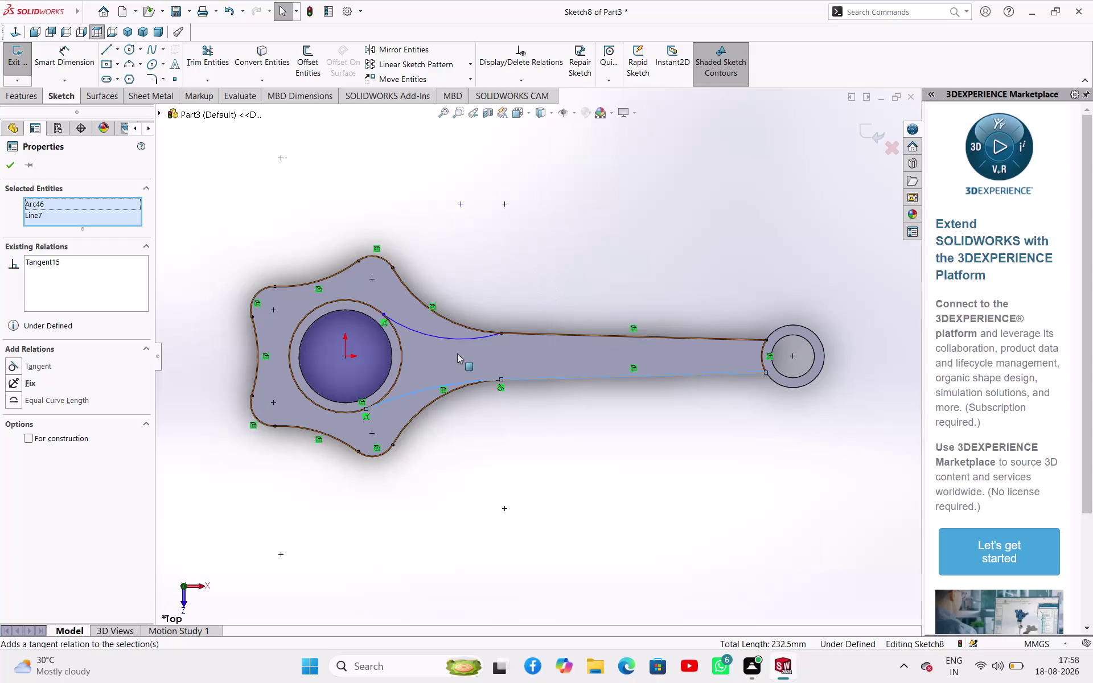
Make the Sketch8 recess curves tangent to the shank edges.
click(465, 339)
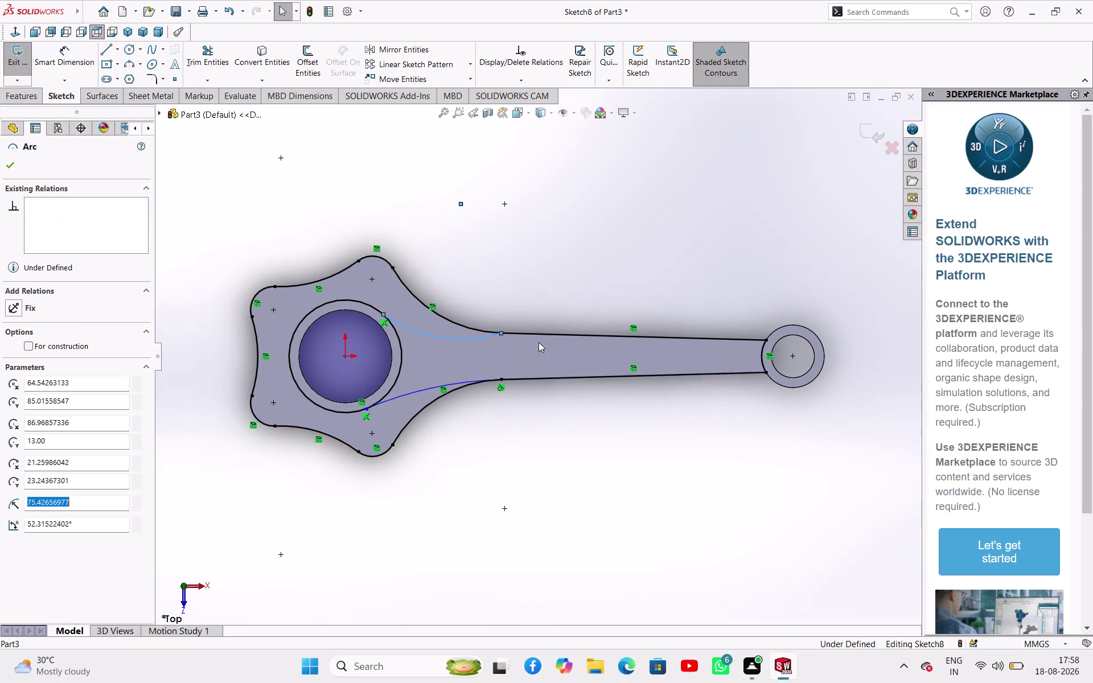
click(530, 336)
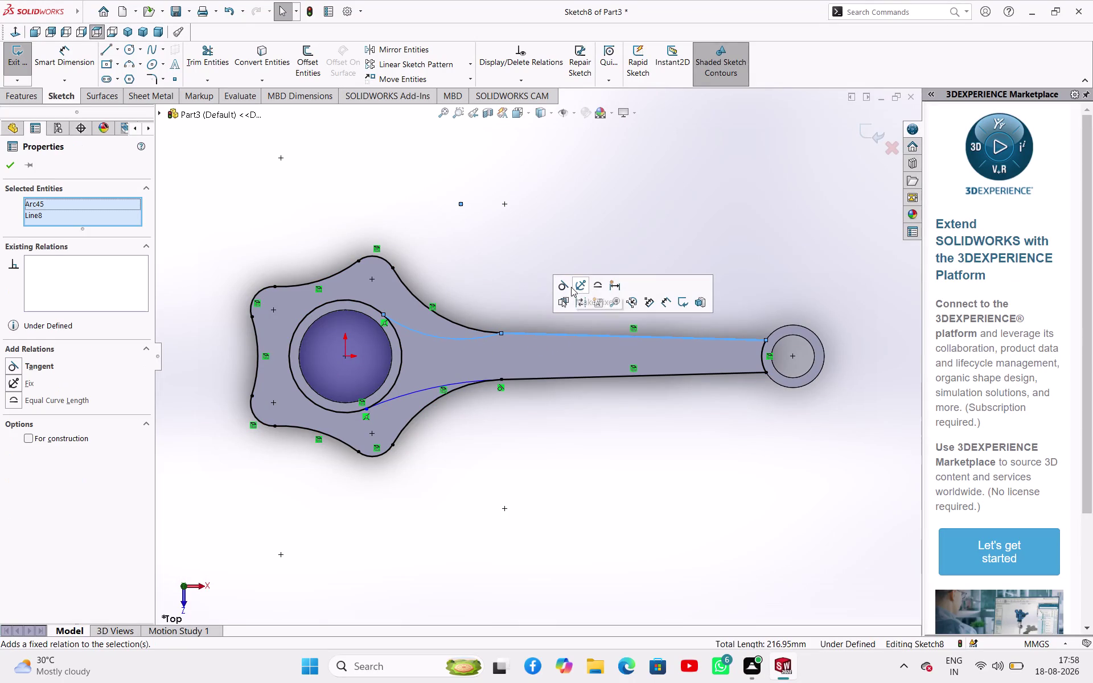
click(560, 287)
click(548, 423)
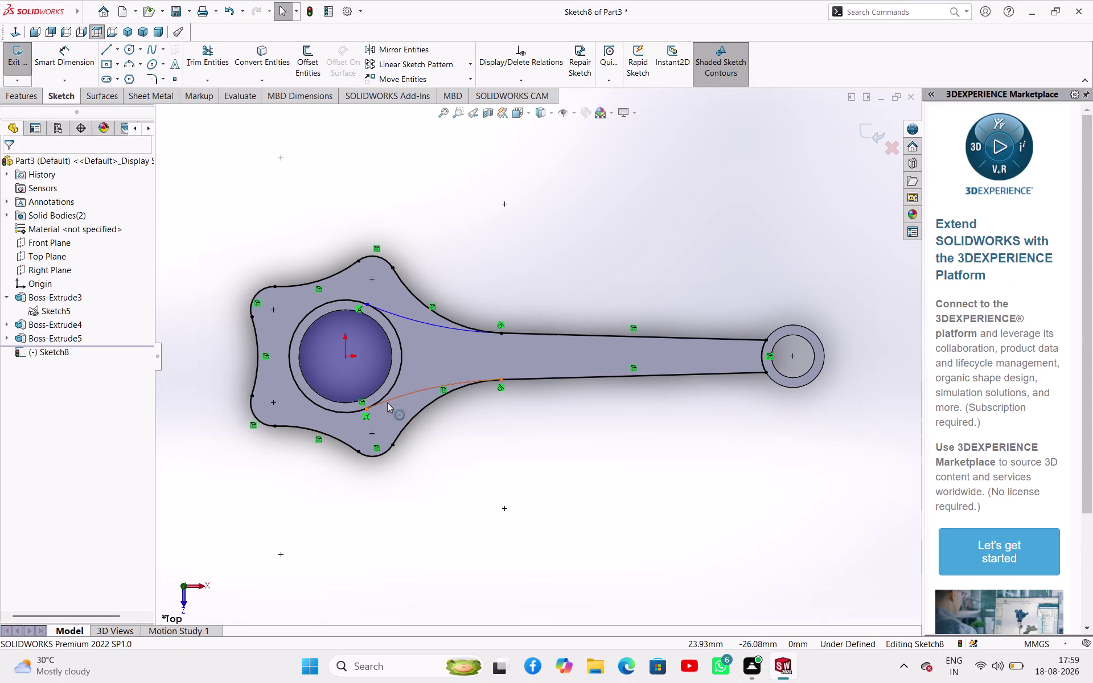
Make the lower and upper recess curves tangent to the big-end circle, then exit the sketch.
click(387, 402)
click(385, 395)
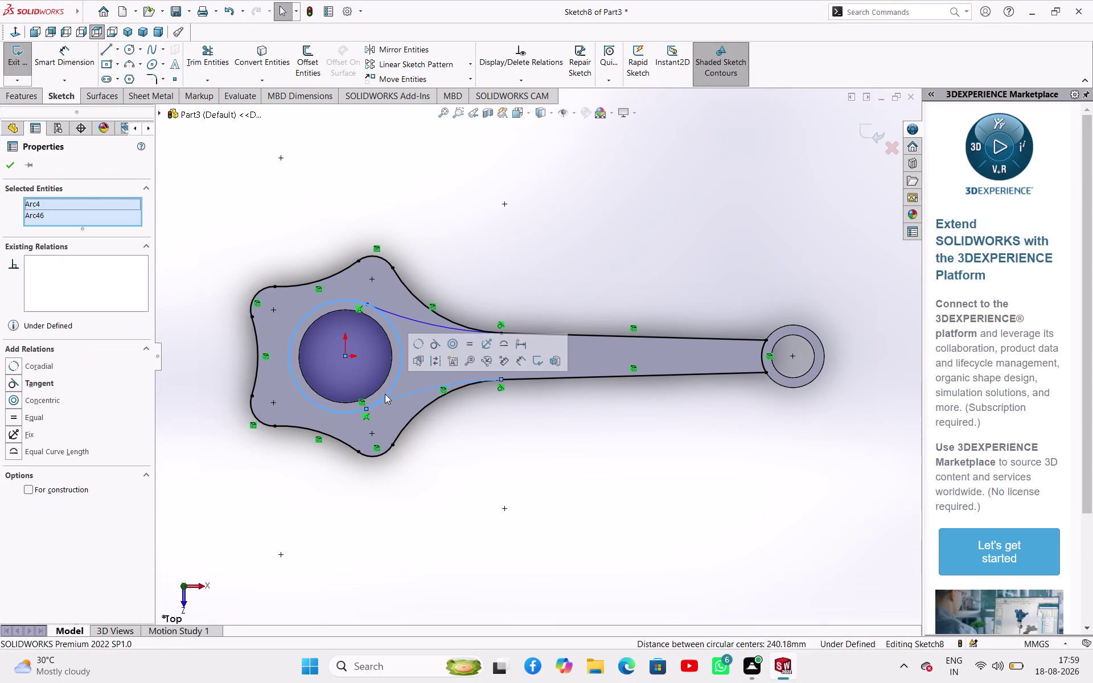
click(432, 348)
click(448, 447)
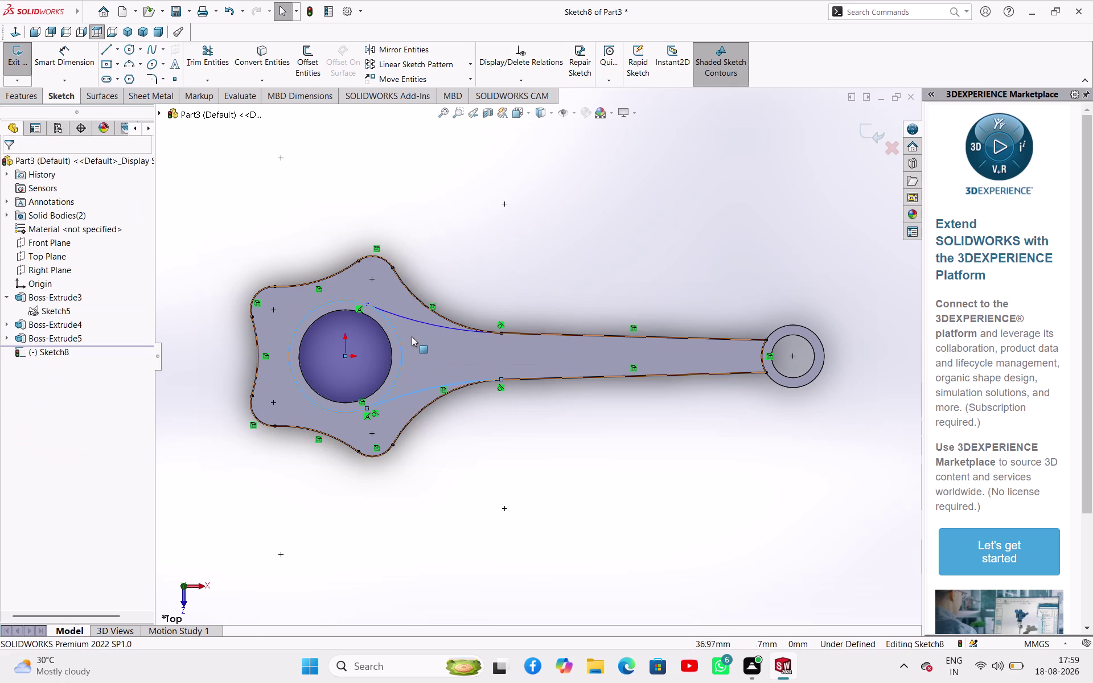
click(397, 328)
click(403, 318)
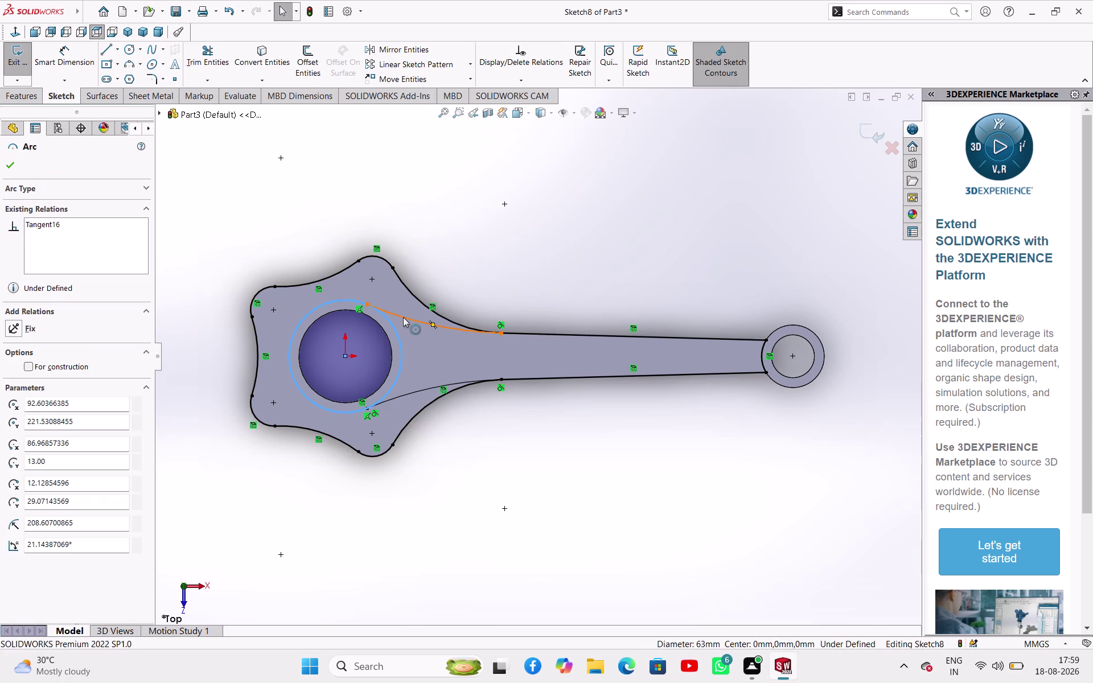
click(448, 269)
click(537, 490)
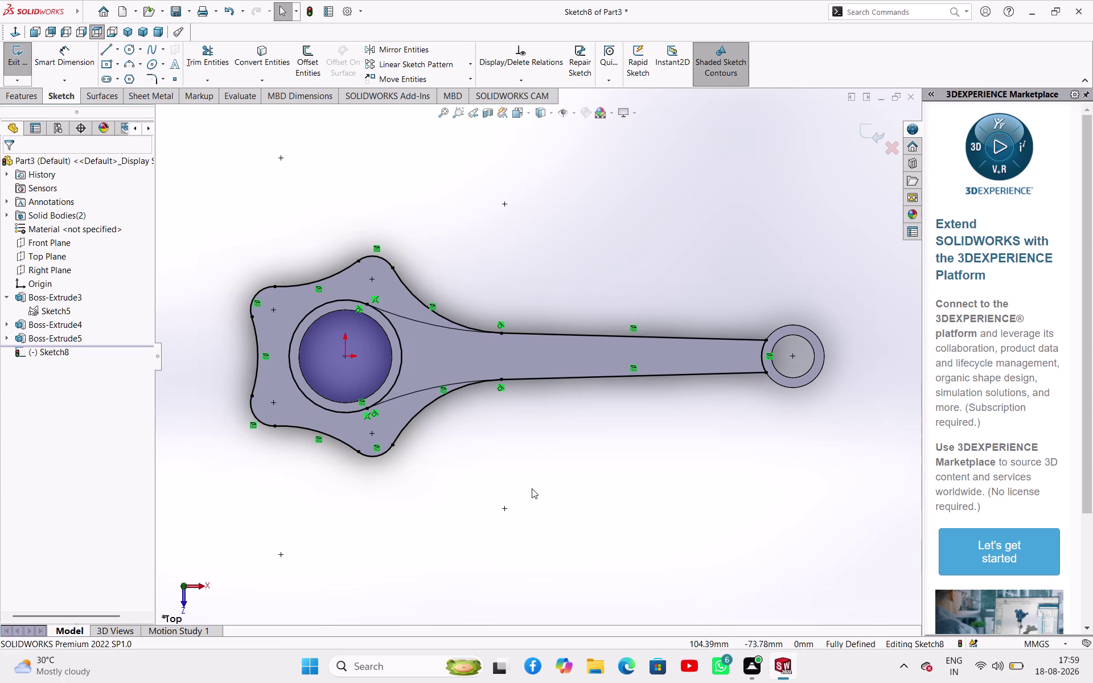
click(13, 63)
middle_drag(557, 480, 558, 452)
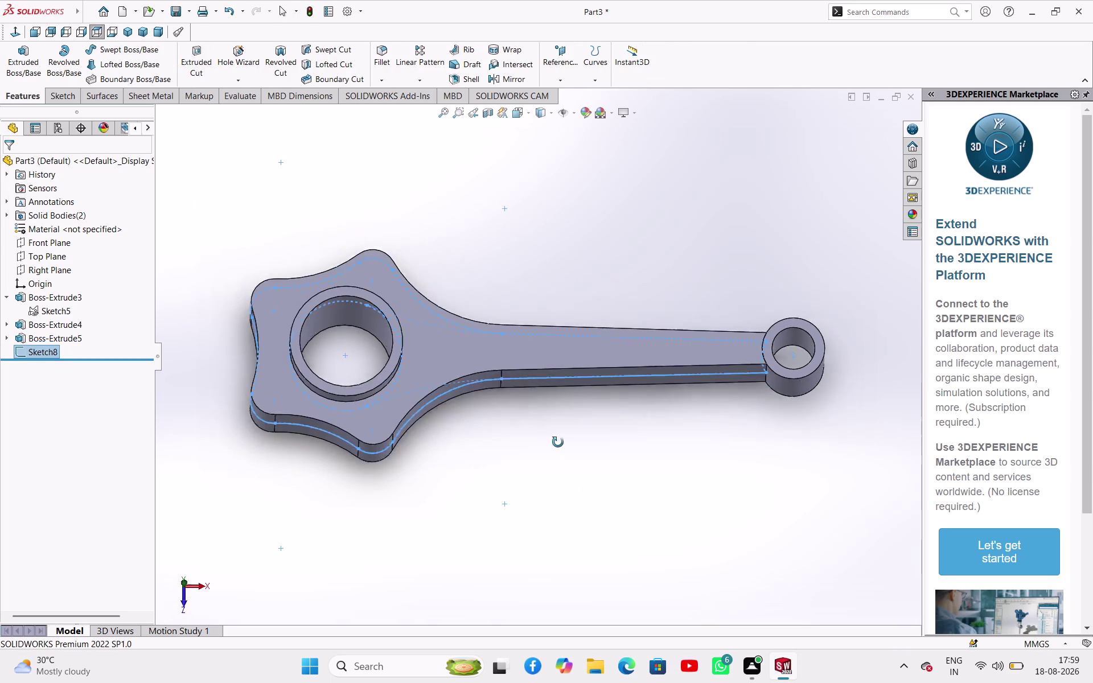
middle_drag(559, 452, 555, 379)
click(192, 53)
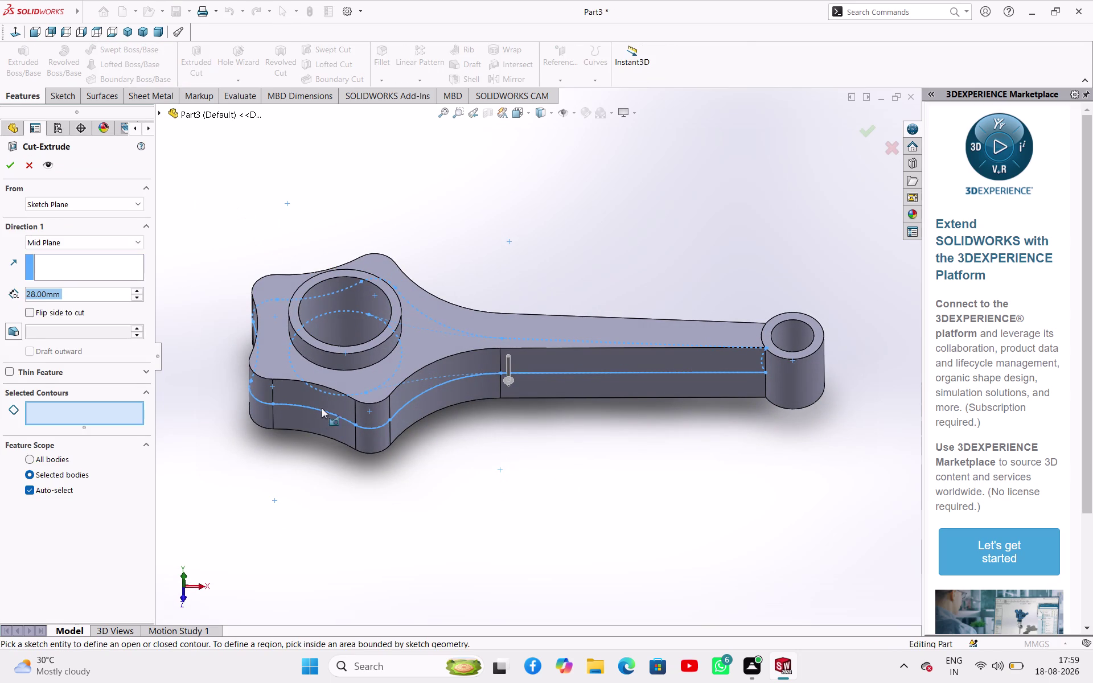
click(332, 413)
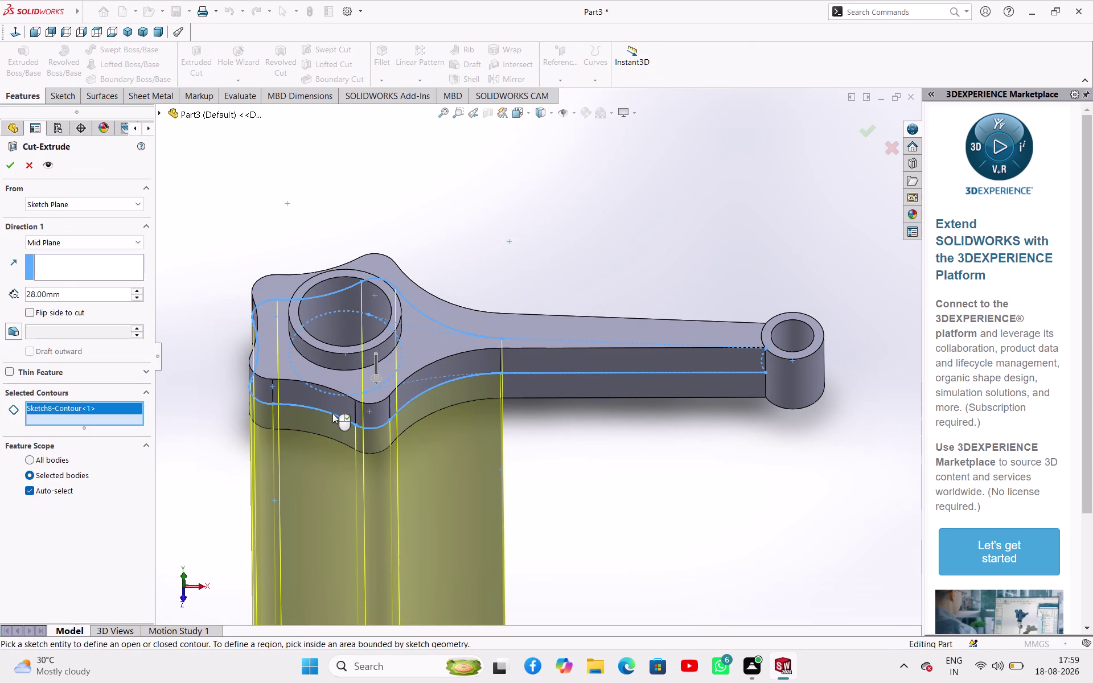
click(119, 245)
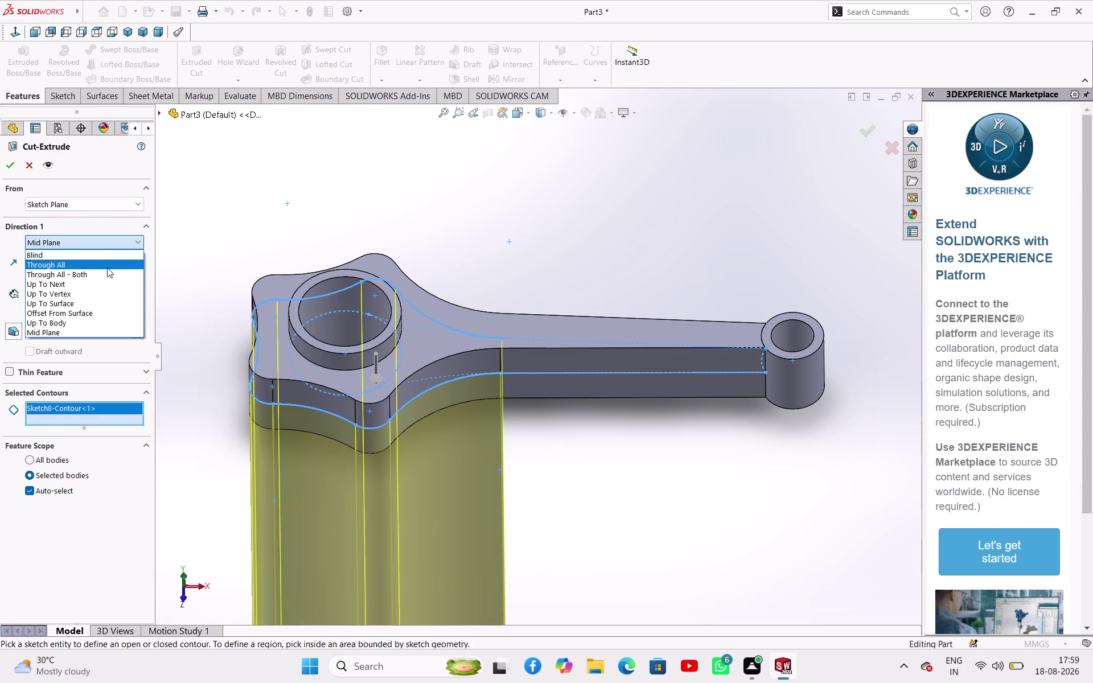
click(99, 329)
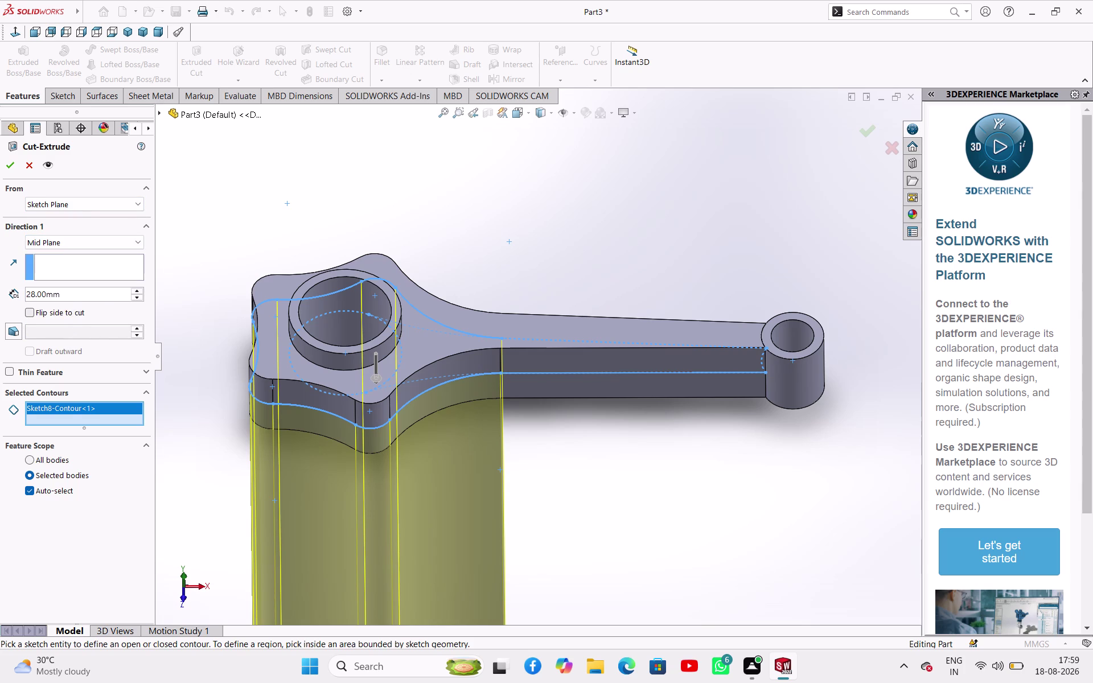
click(559, 453)
click(14, 168)
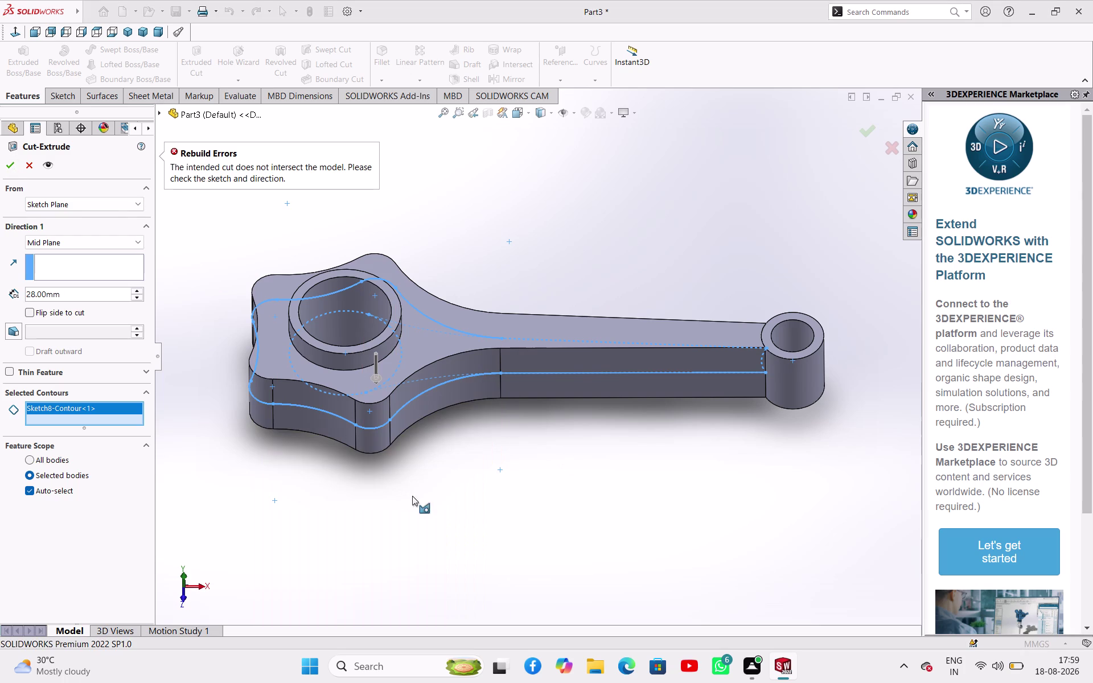
click(416, 396)
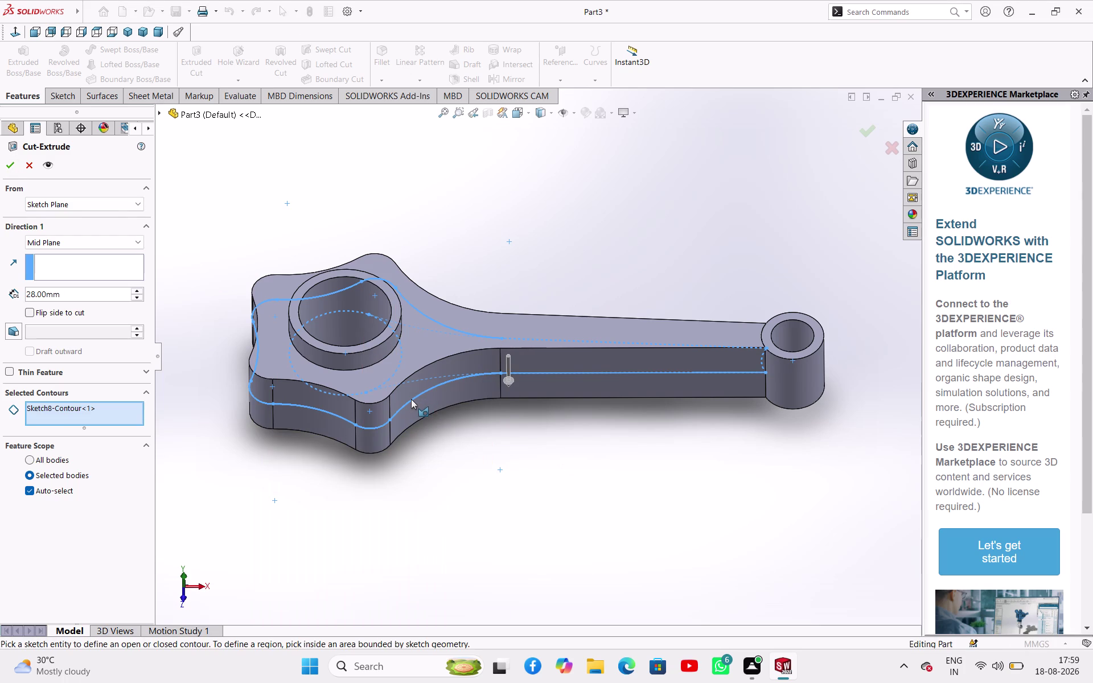
click(12, 176)
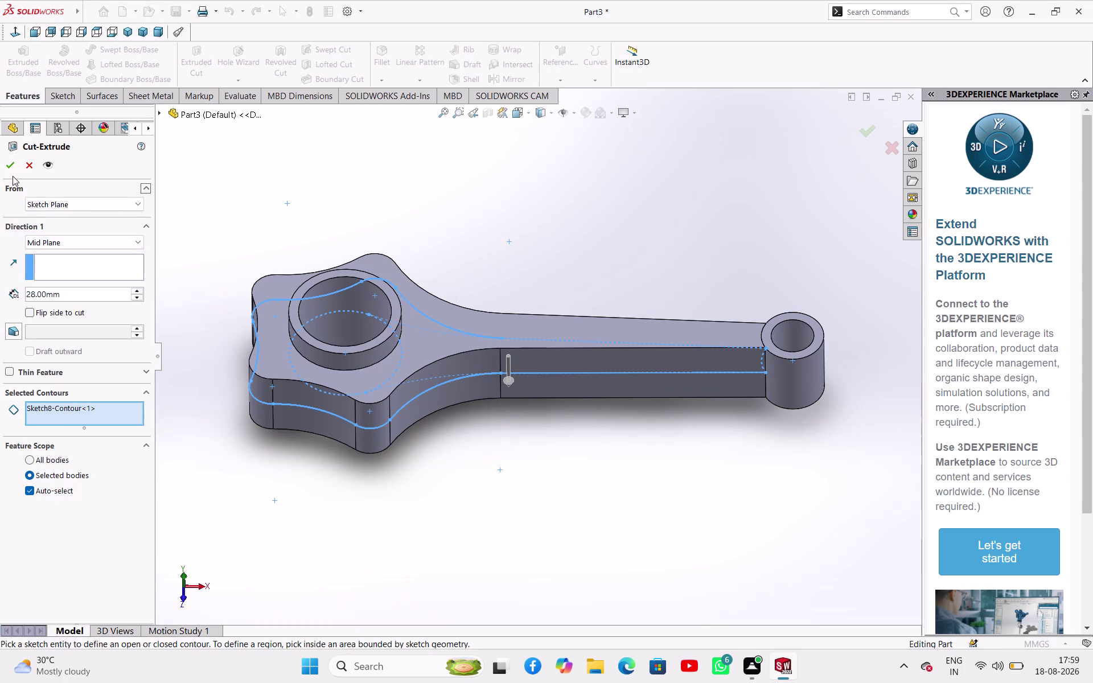
click(11, 171)
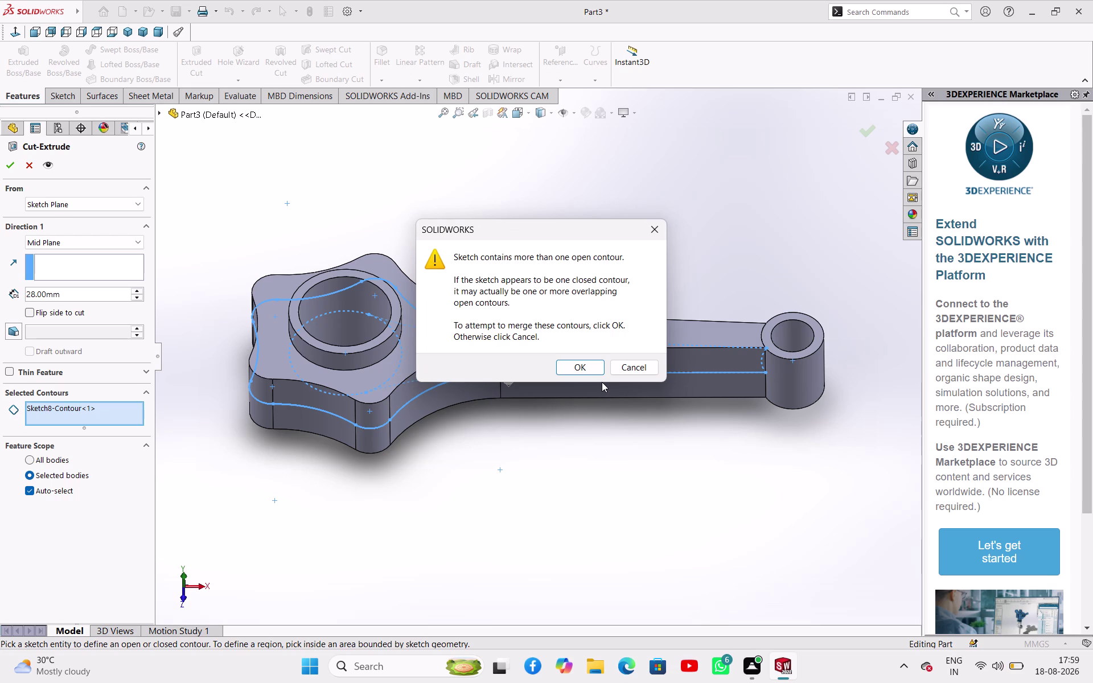
click(652, 222)
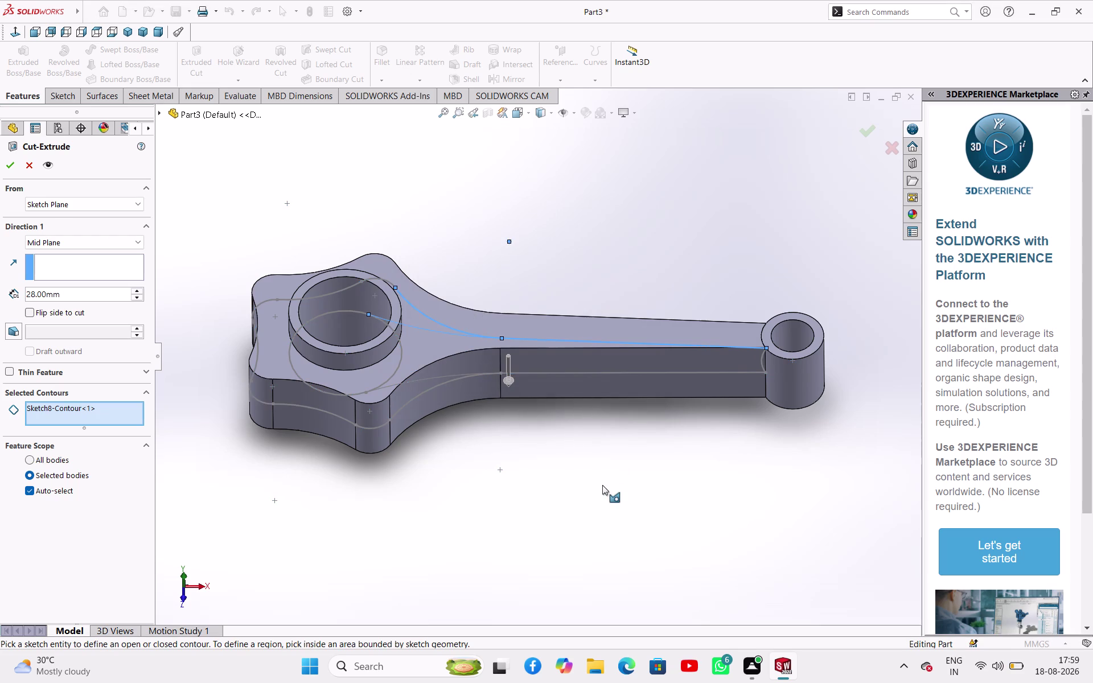
click(602, 485)
middle_drag(520, 442, 535, 457)
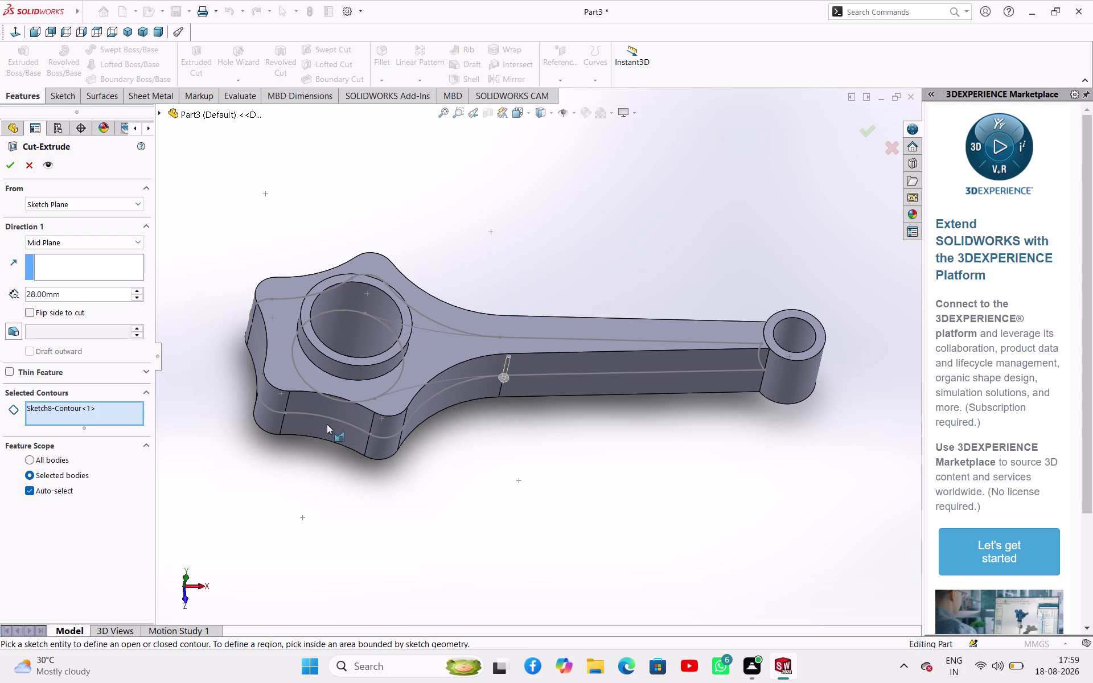
click(325, 415)
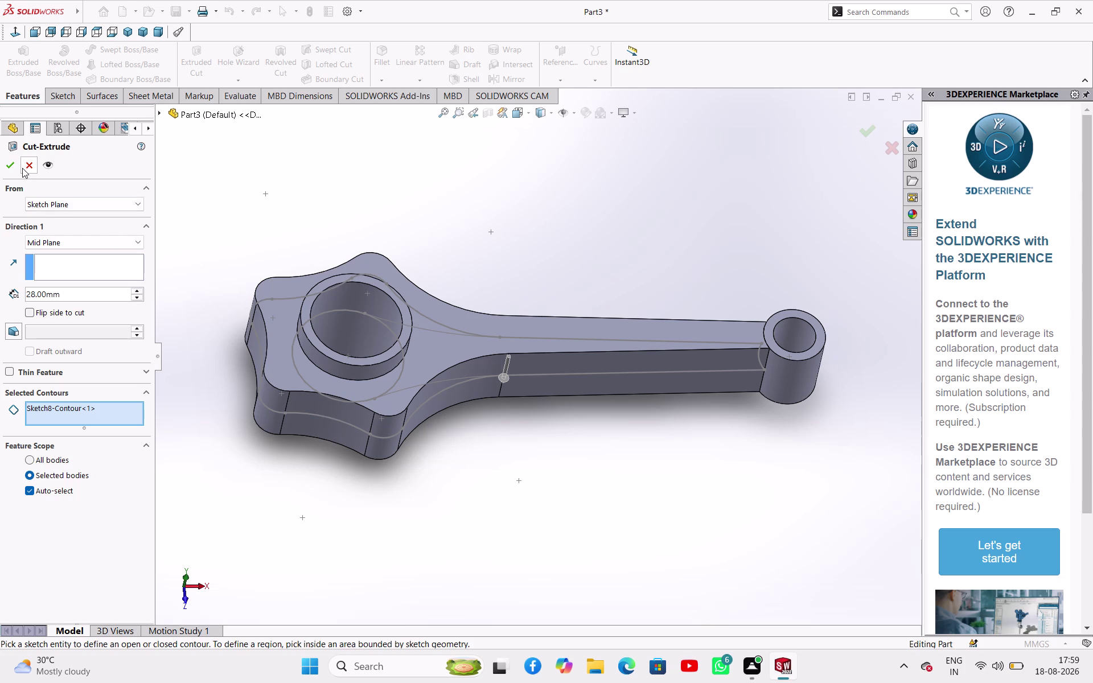
click(22, 168)
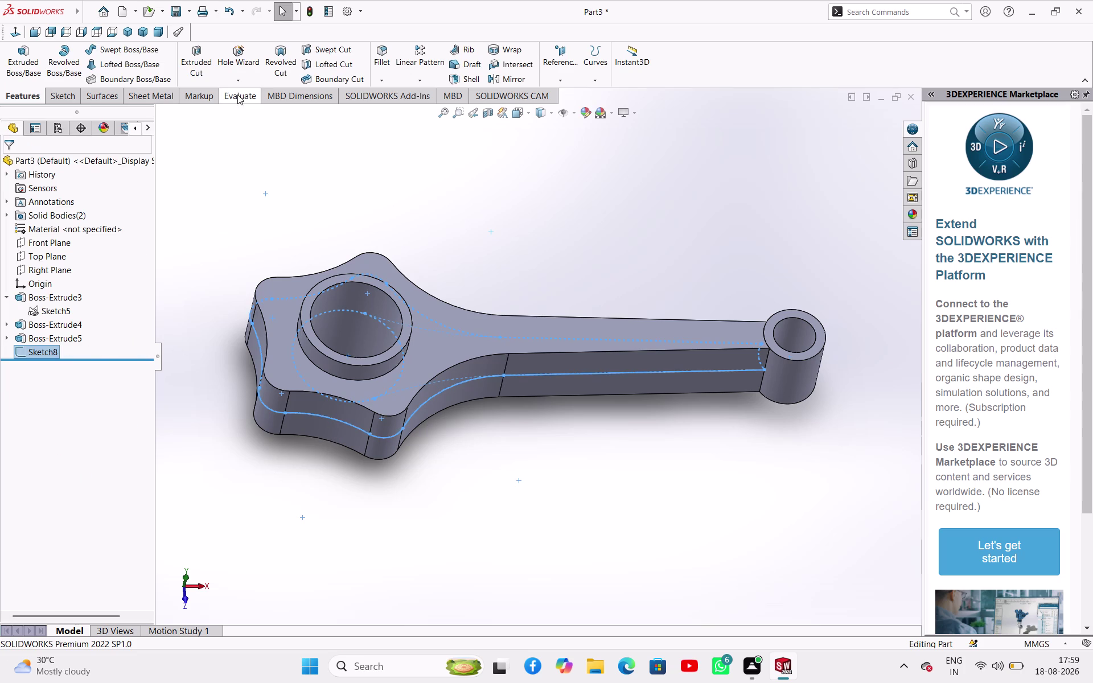
Start an extruded cut on the recess region with a Mid Plane end condition.
click(205, 69)
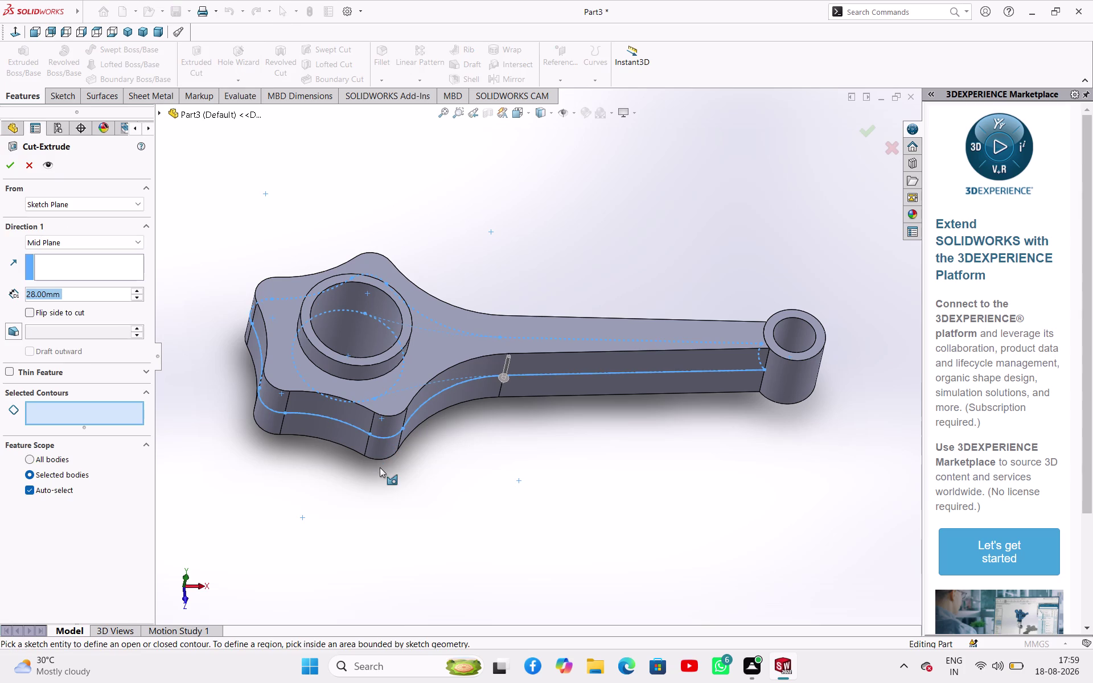
click(328, 416)
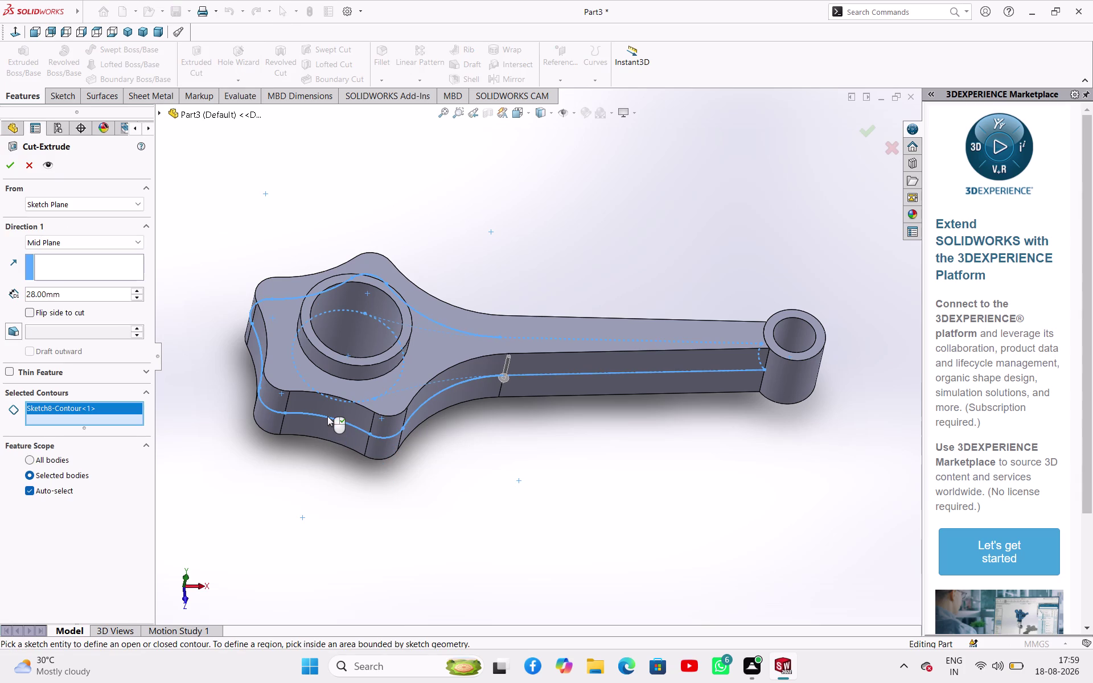
click(70, 241)
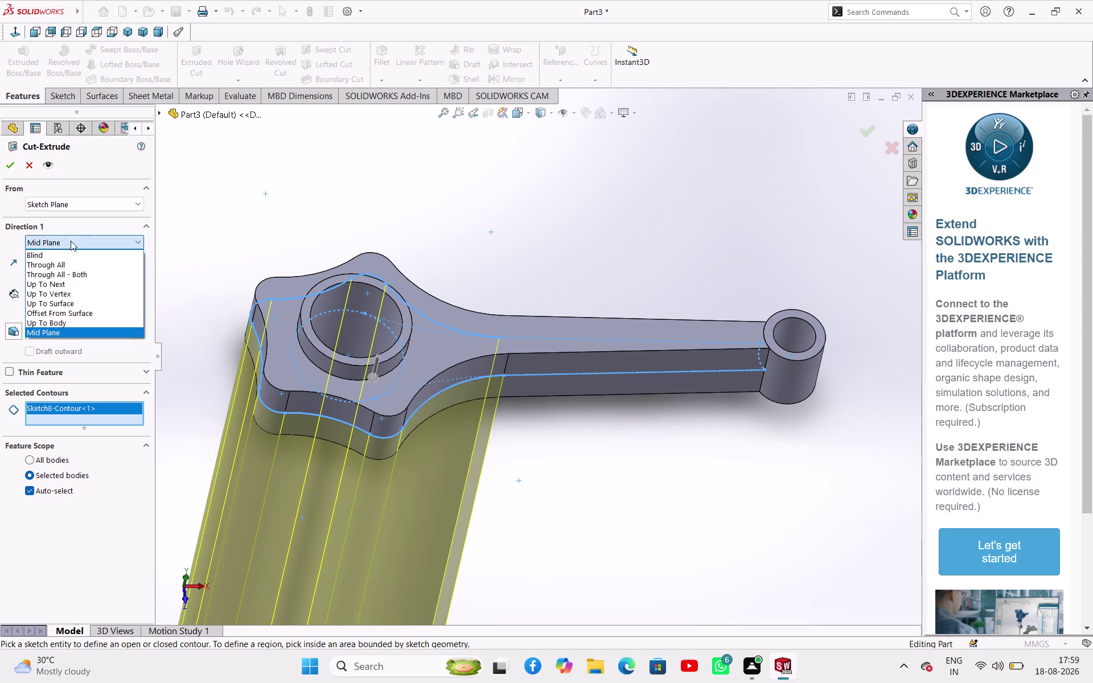
click(70, 255)
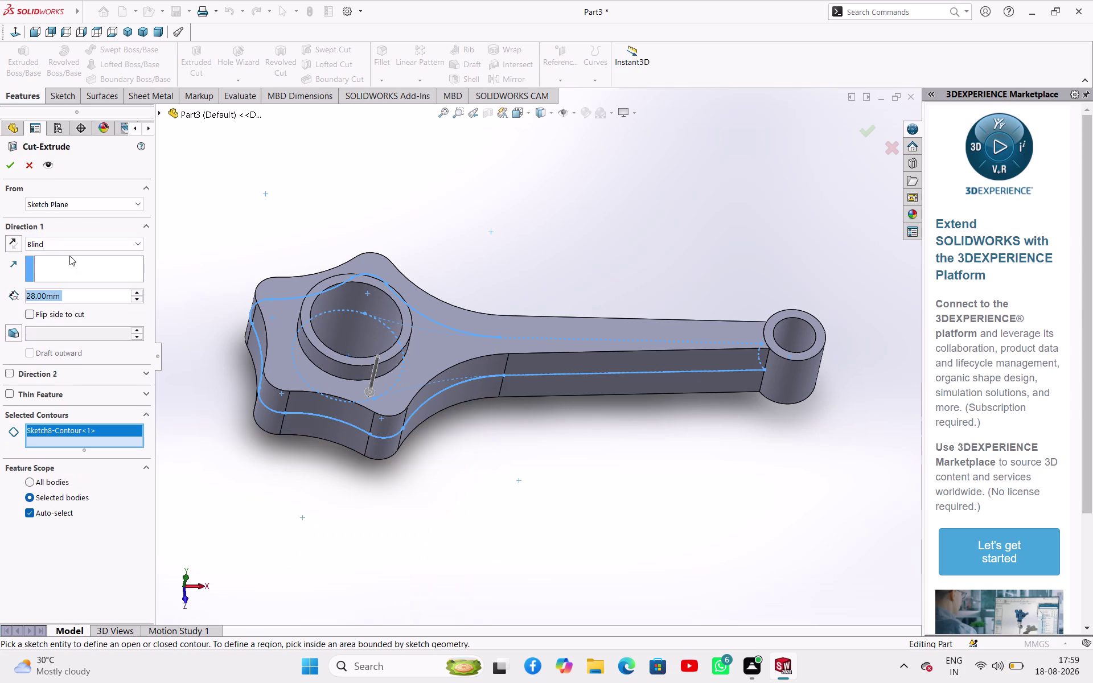
click(72, 244)
click(59, 333)
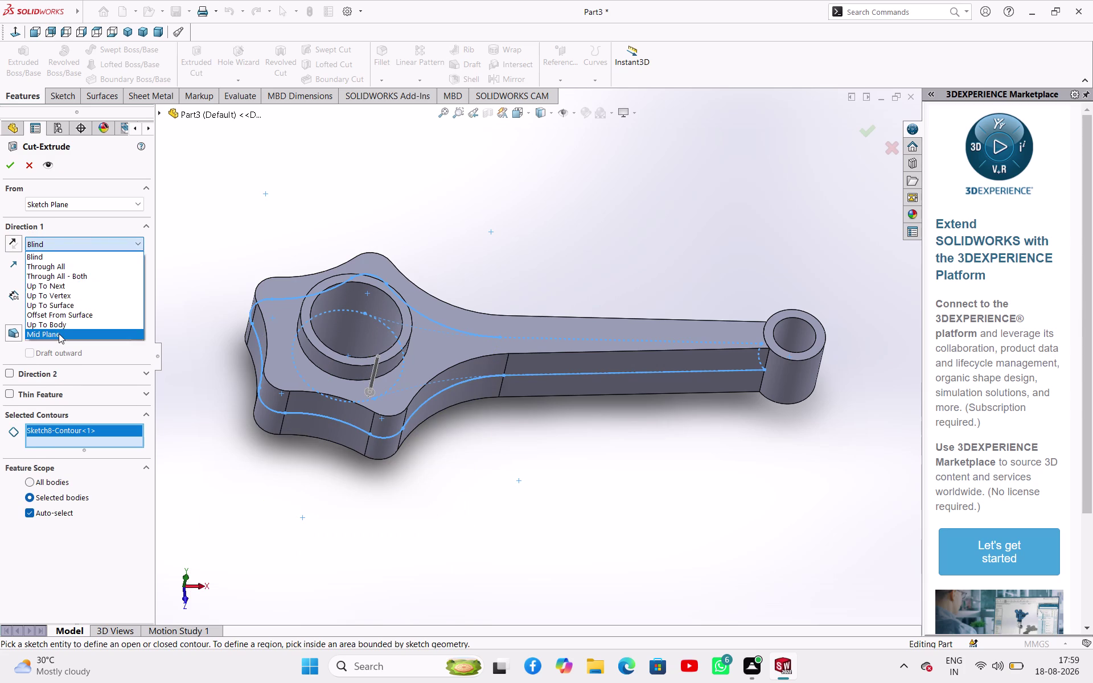
middle_drag(528, 491, 532, 468)
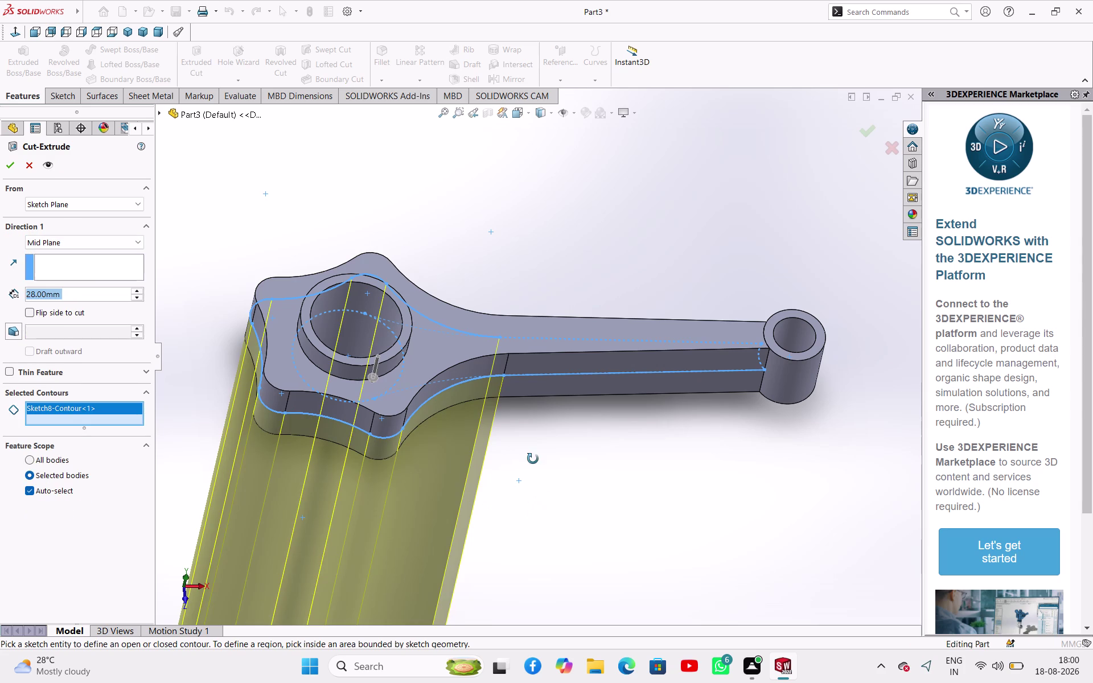
middle_drag(532, 468, 461, 412)
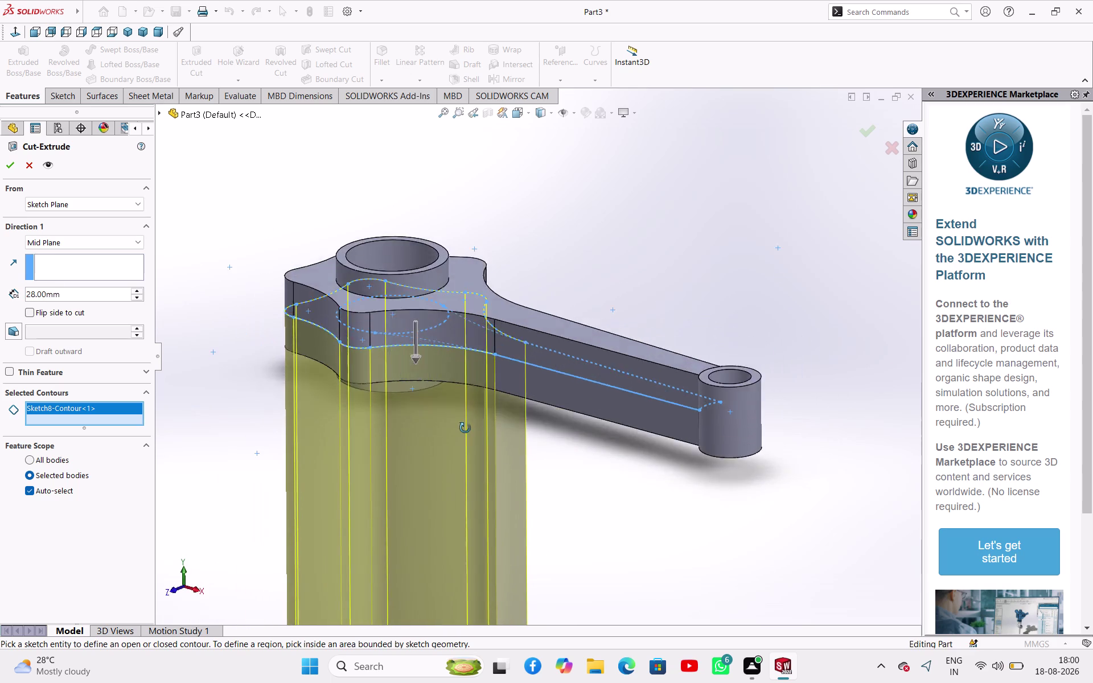
middle_drag(461, 411, 517, 522)
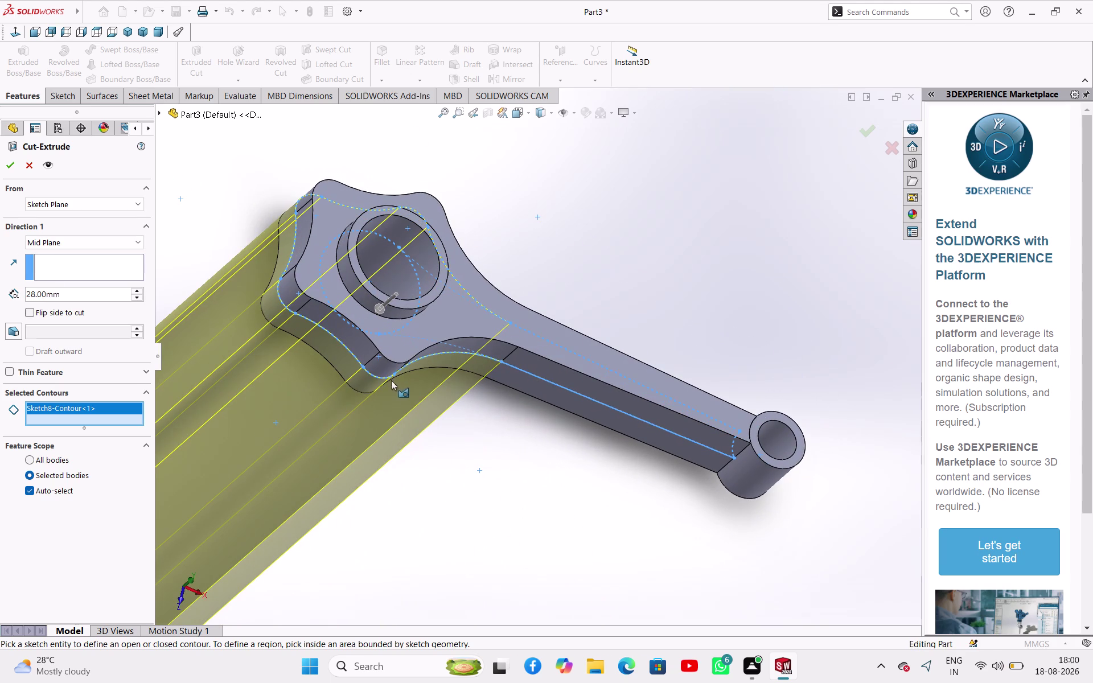
Add two more Sketch8 contours and apply the 28 mm Mid Plane thin cut.
click(374, 335)
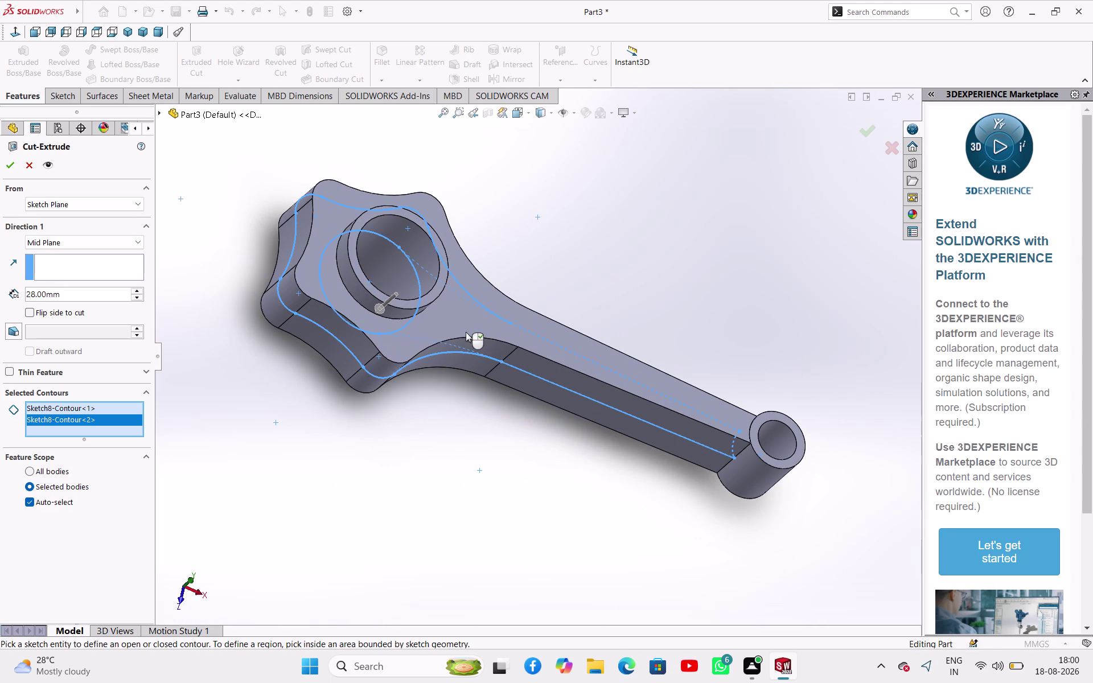
click(460, 348)
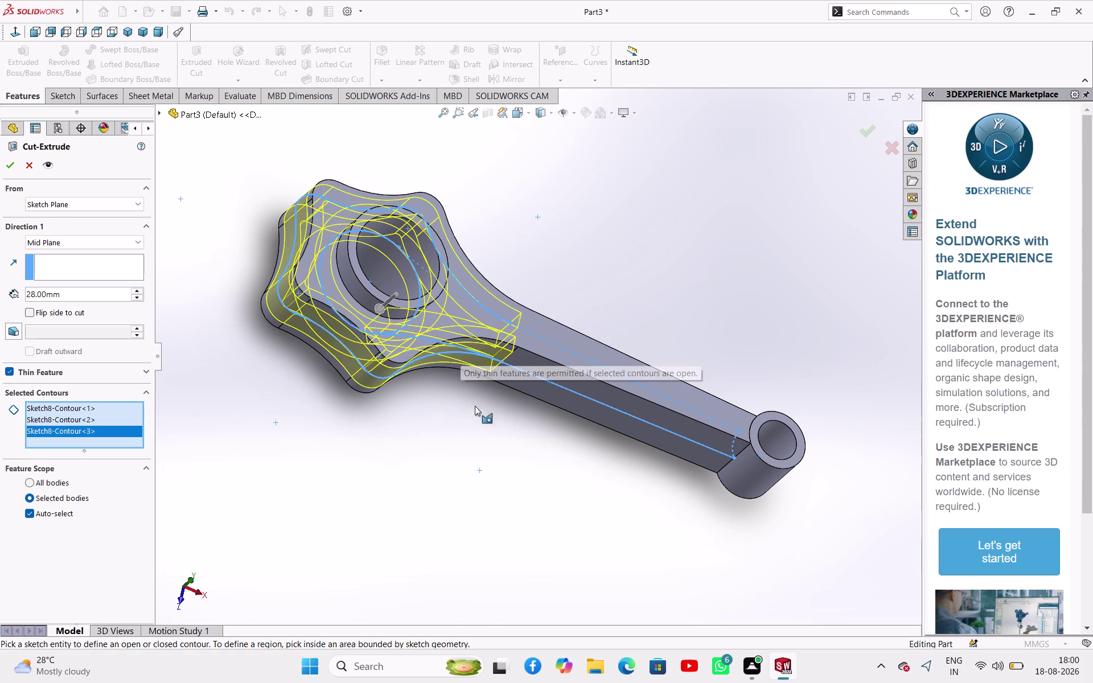
middle_drag(489, 416, 554, 251)
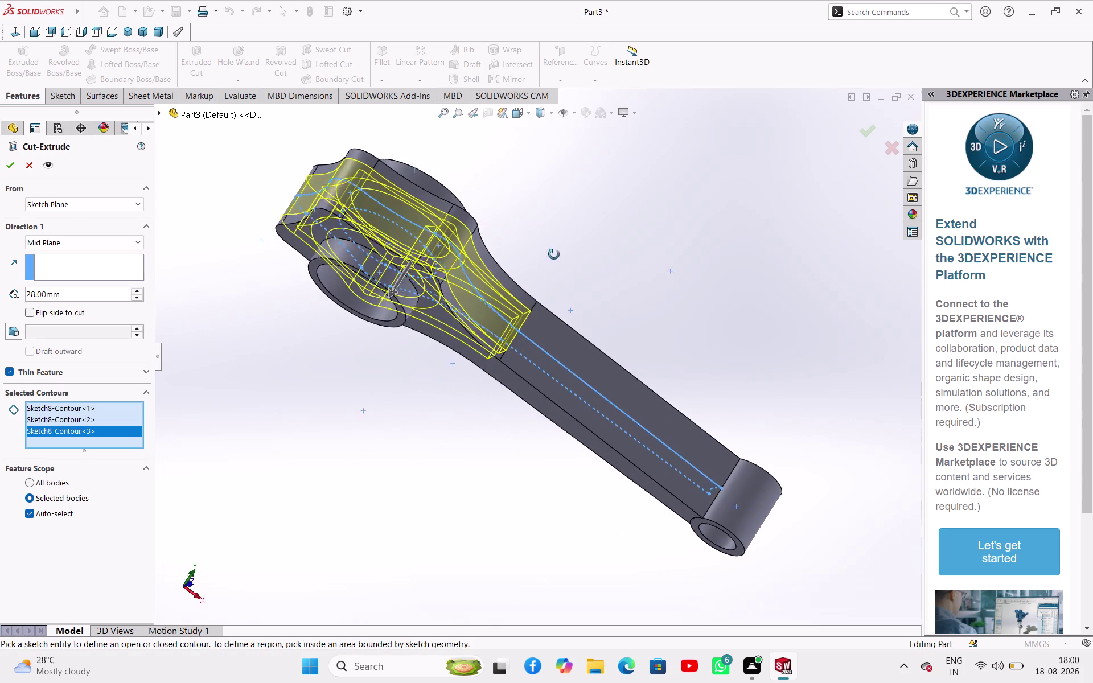
middle_drag(554, 251, 509, 313)
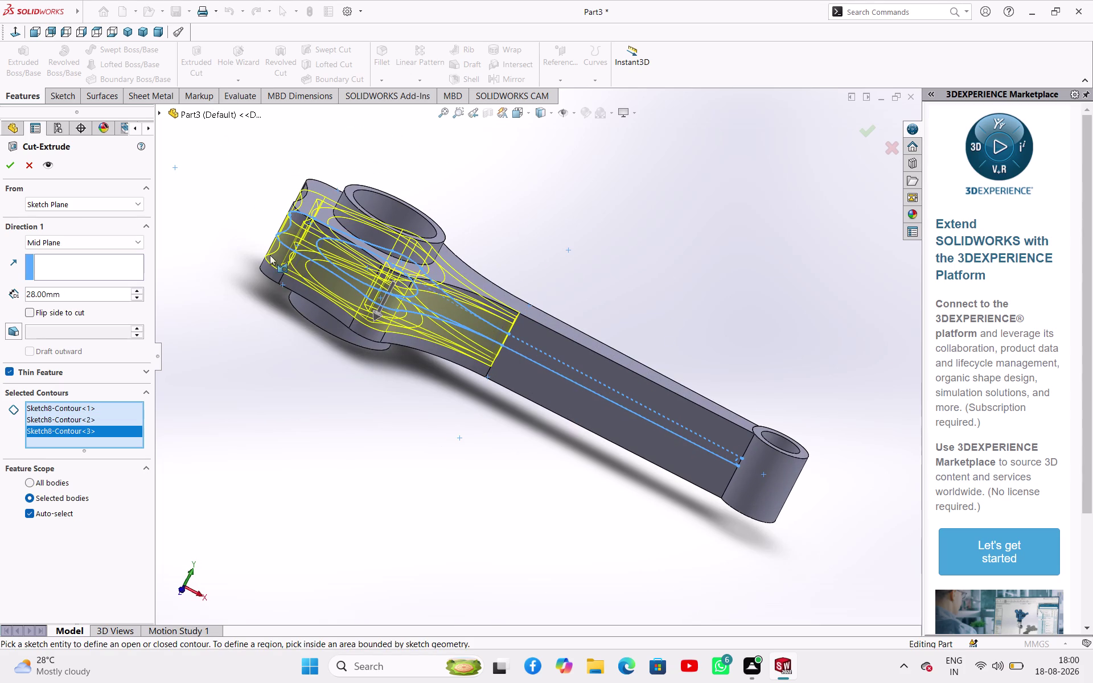
click(12, 165)
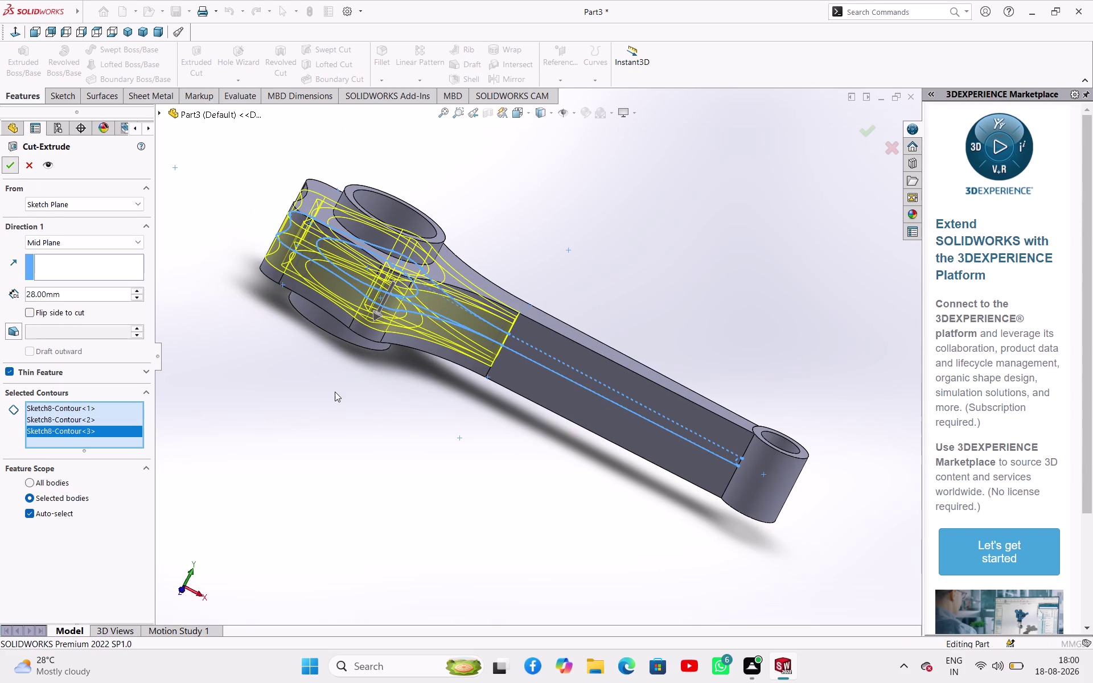
click(355, 404)
Inspect Cut-Extrude-Thin1 slicing the big end from several angles, then undo it.
middle_drag(358, 410, 437, 466)
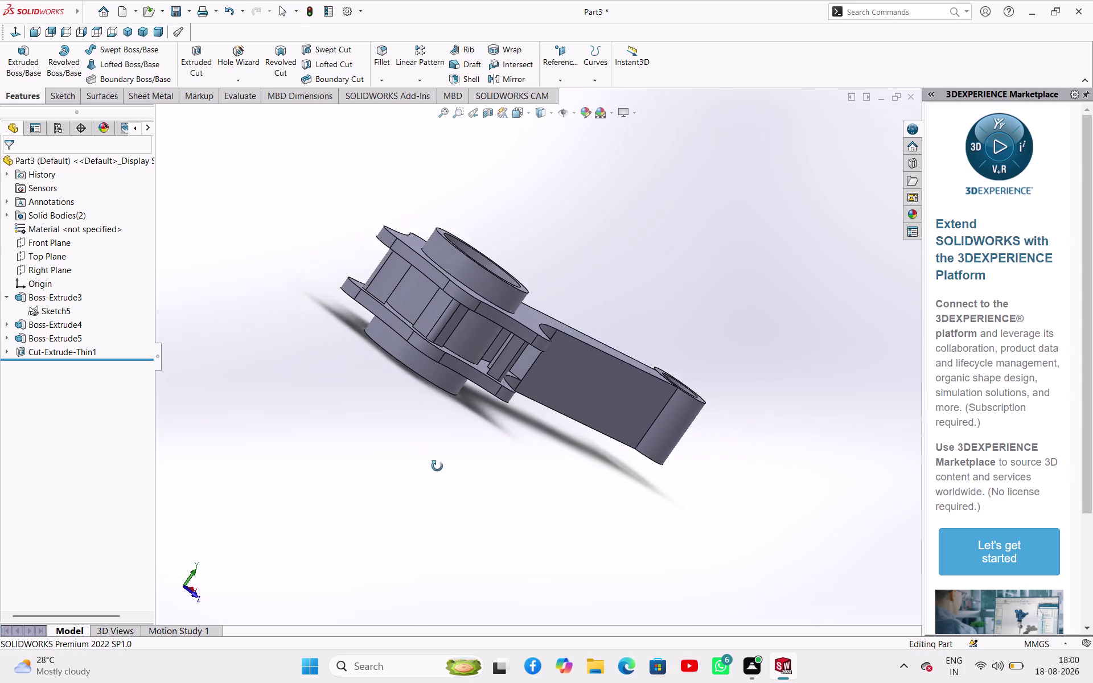
middle_drag(437, 465, 378, 367)
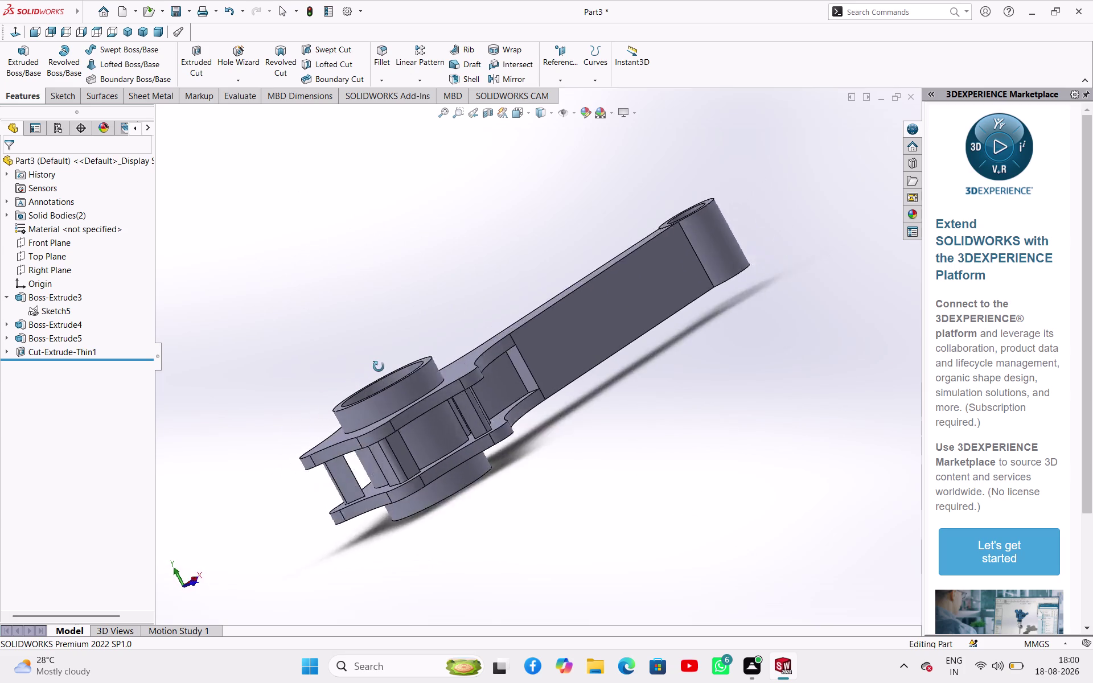
middle_drag(378, 367, 413, 320)
click(506, 378)
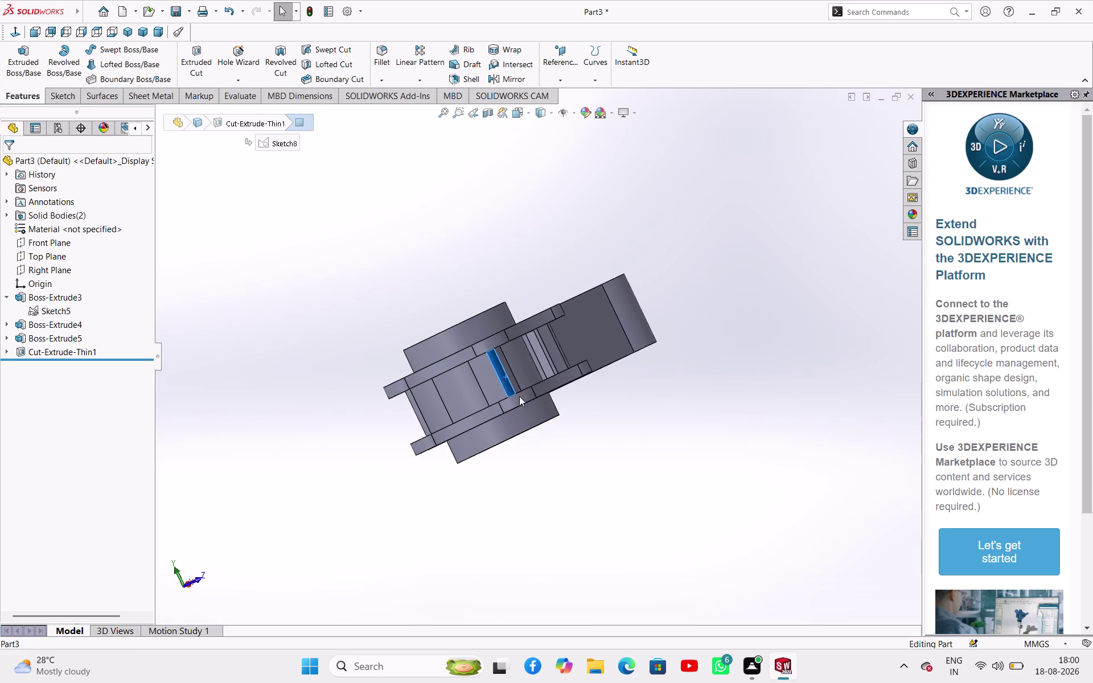
middle_drag(601, 439, 436, 573)
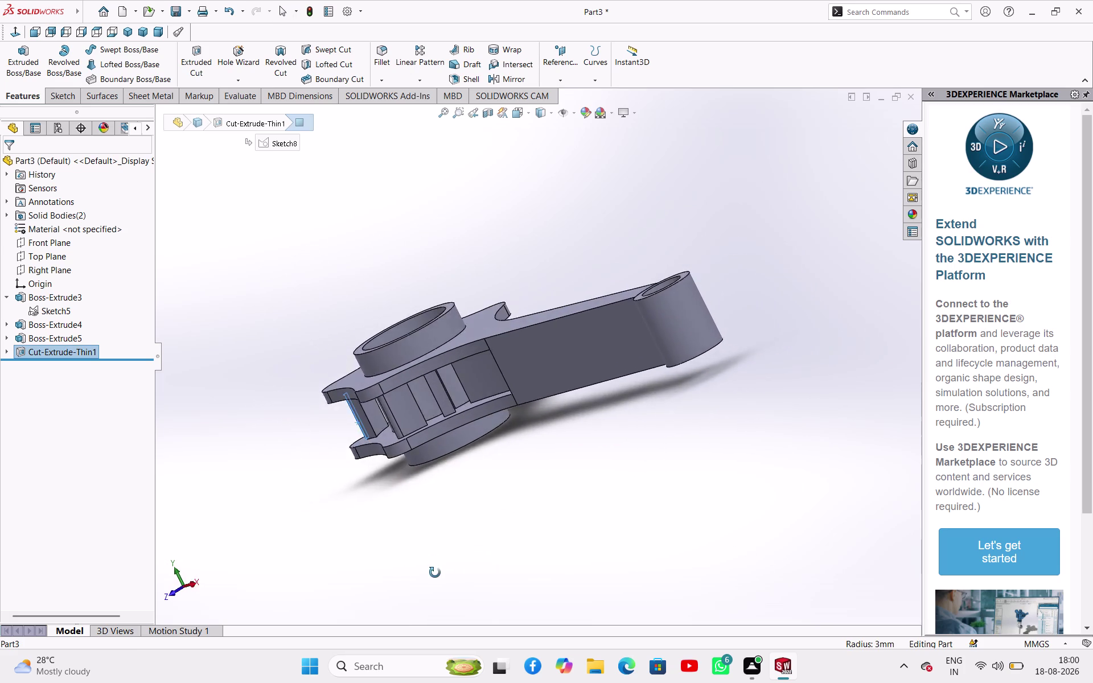
middle_drag(436, 573, 692, 331)
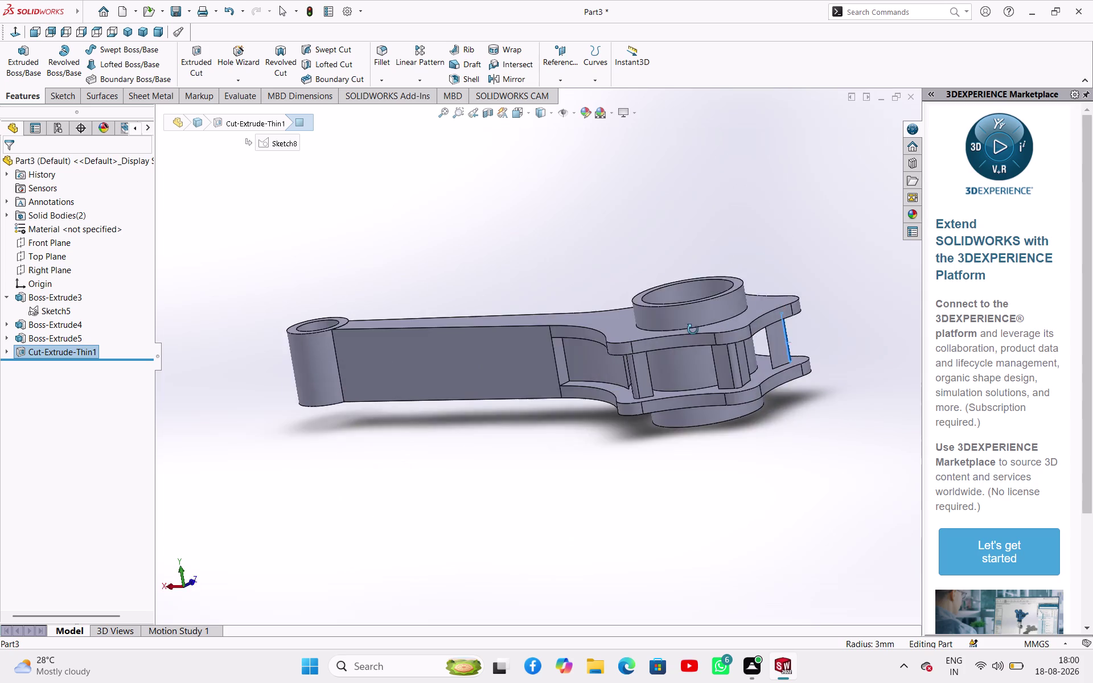
middle_drag(692, 332, 713, 468)
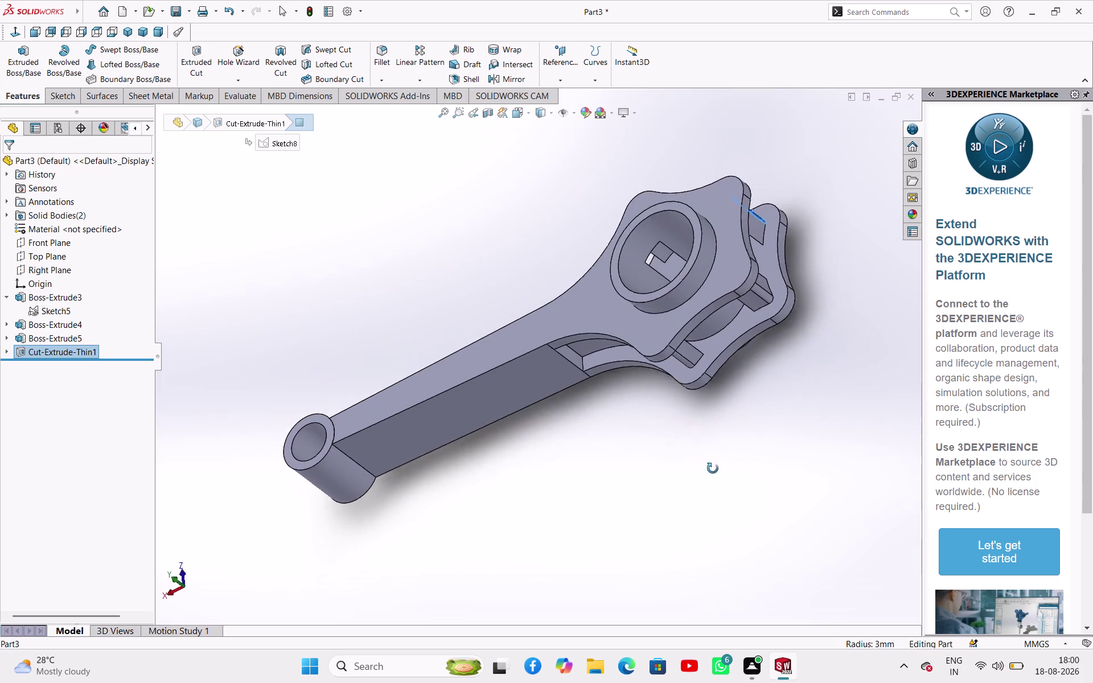
middle_drag(713, 469, 733, 505)
key(ctrl+z)
Undo back to the sketch, exit it, and cancel a cut trial on the circle.
key(ctrl+z)
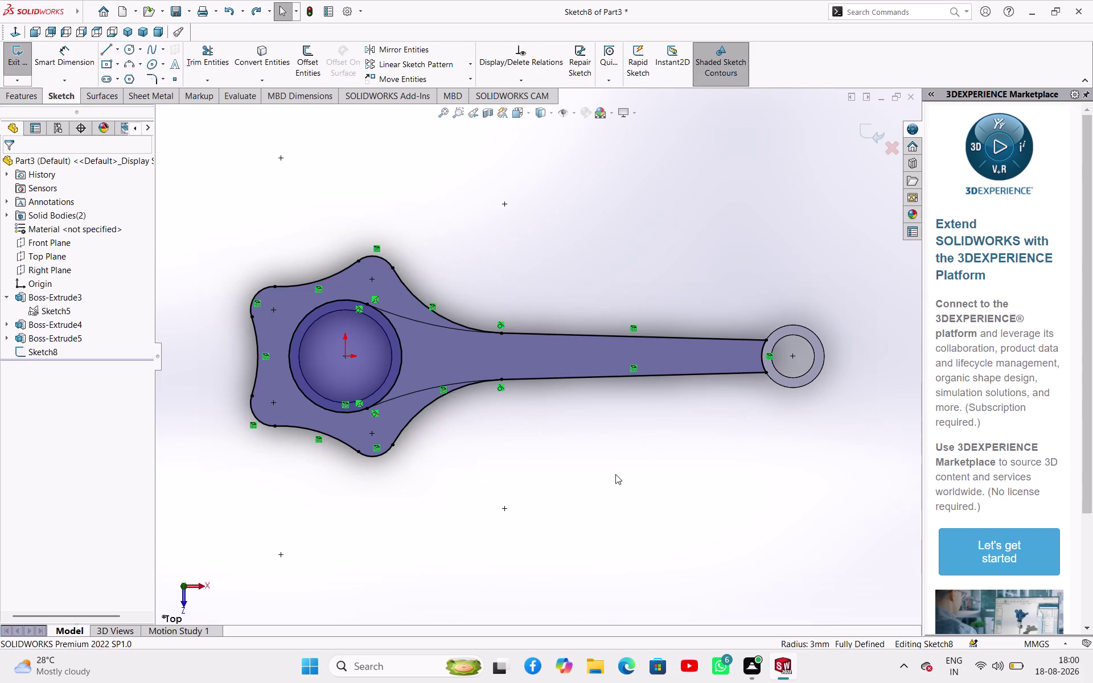
middle_drag(616, 474, 646, 336)
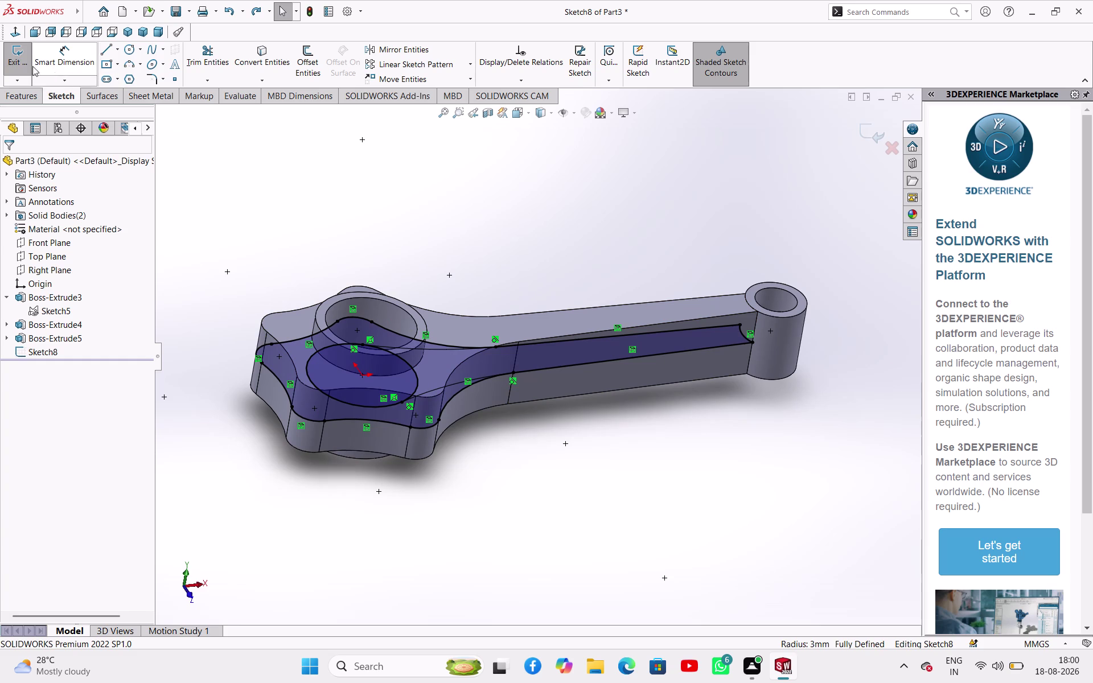
click(8, 63)
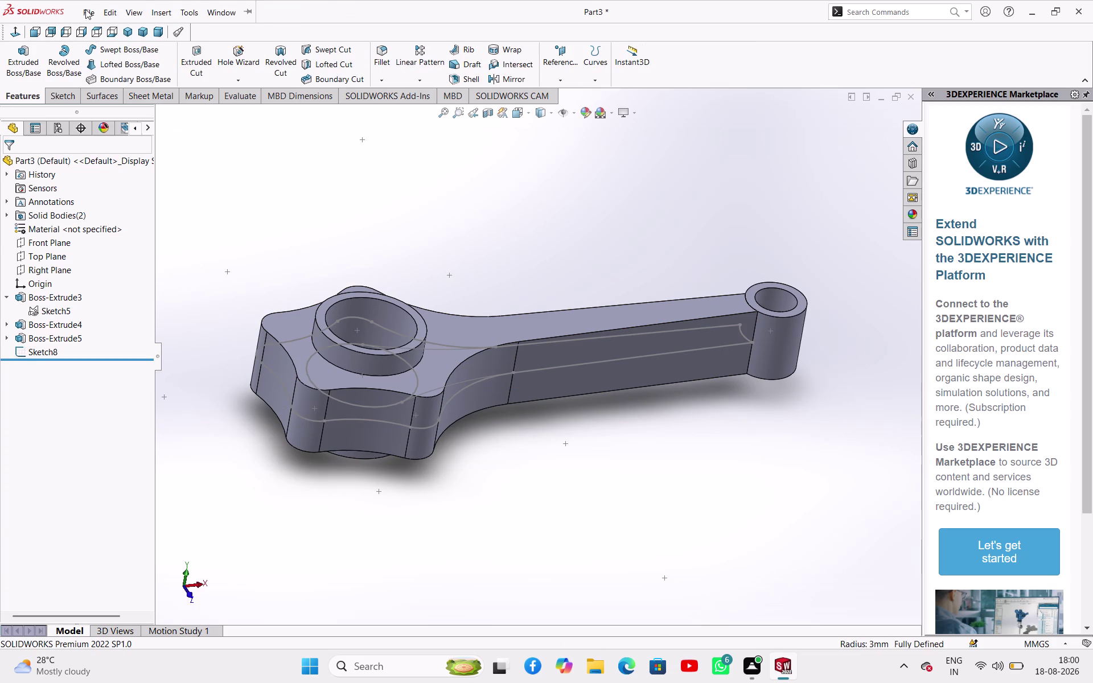
click(185, 74)
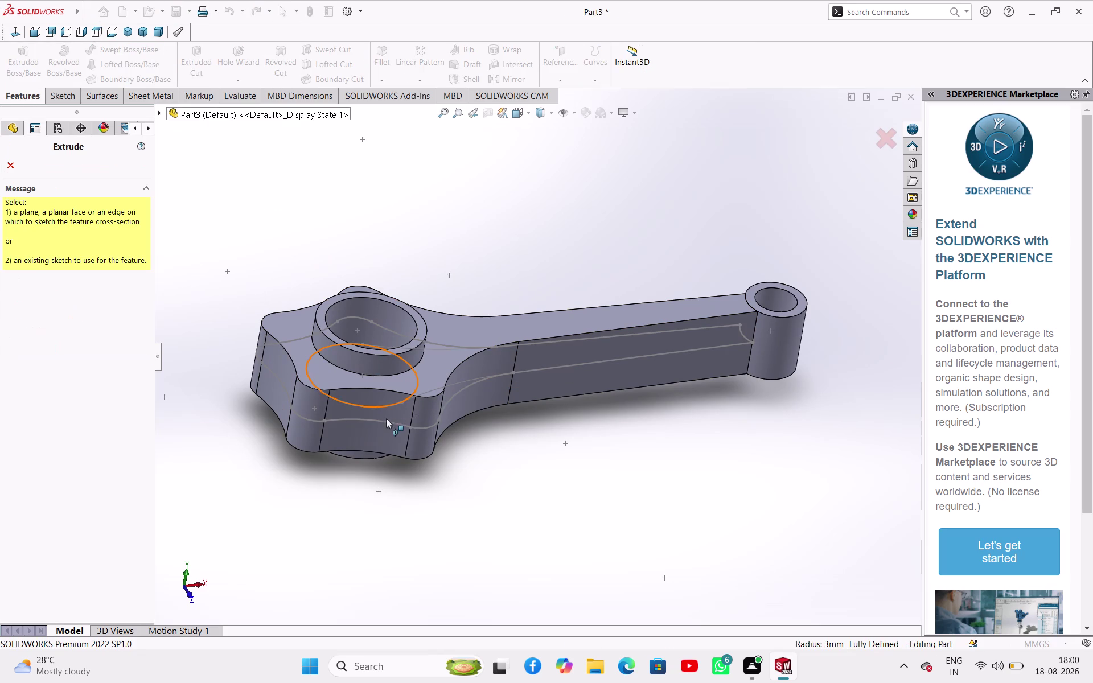
click(390, 406)
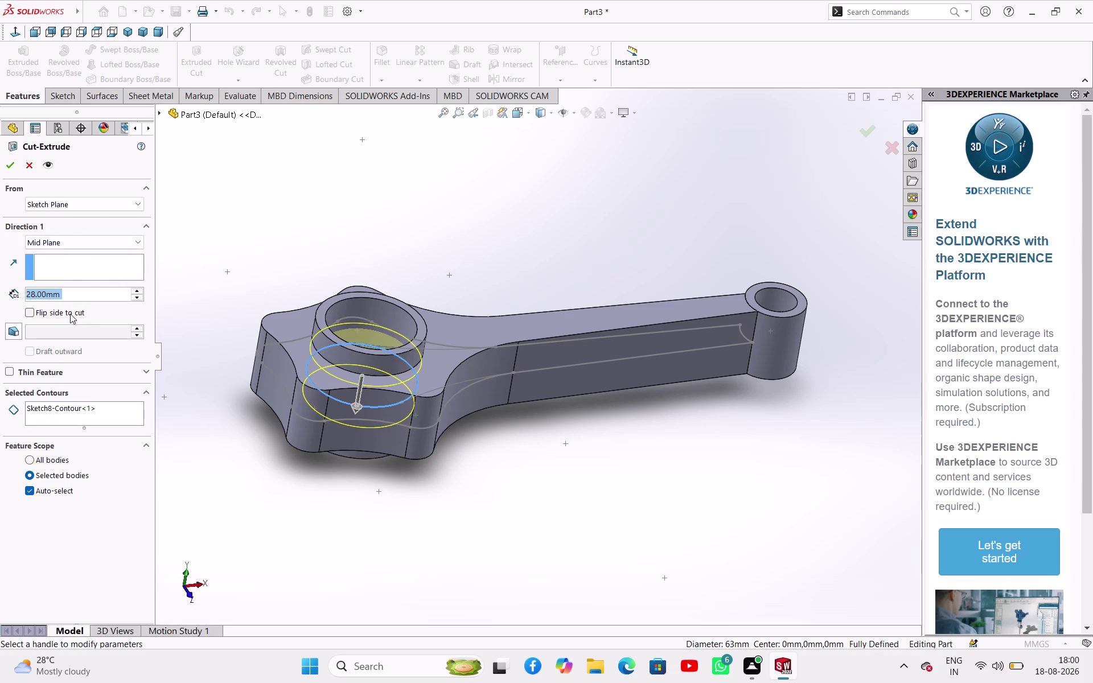
click(34, 166)
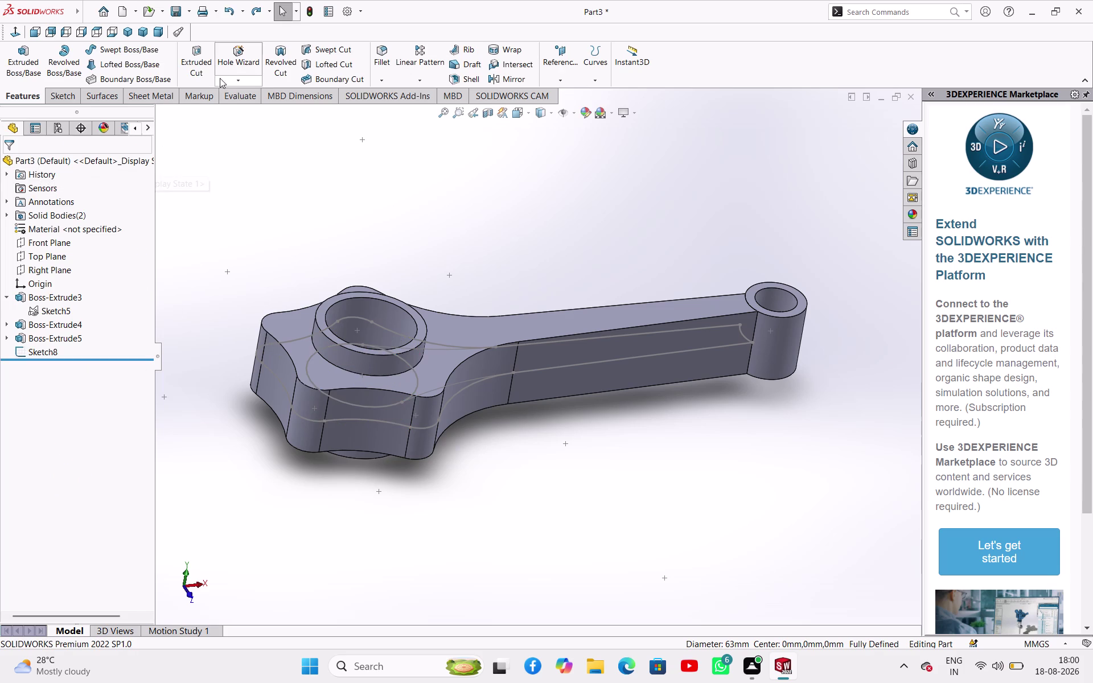
Apply an 84 mm Blind extruded cut on Sketch8's curved shank outline.
click(201, 61)
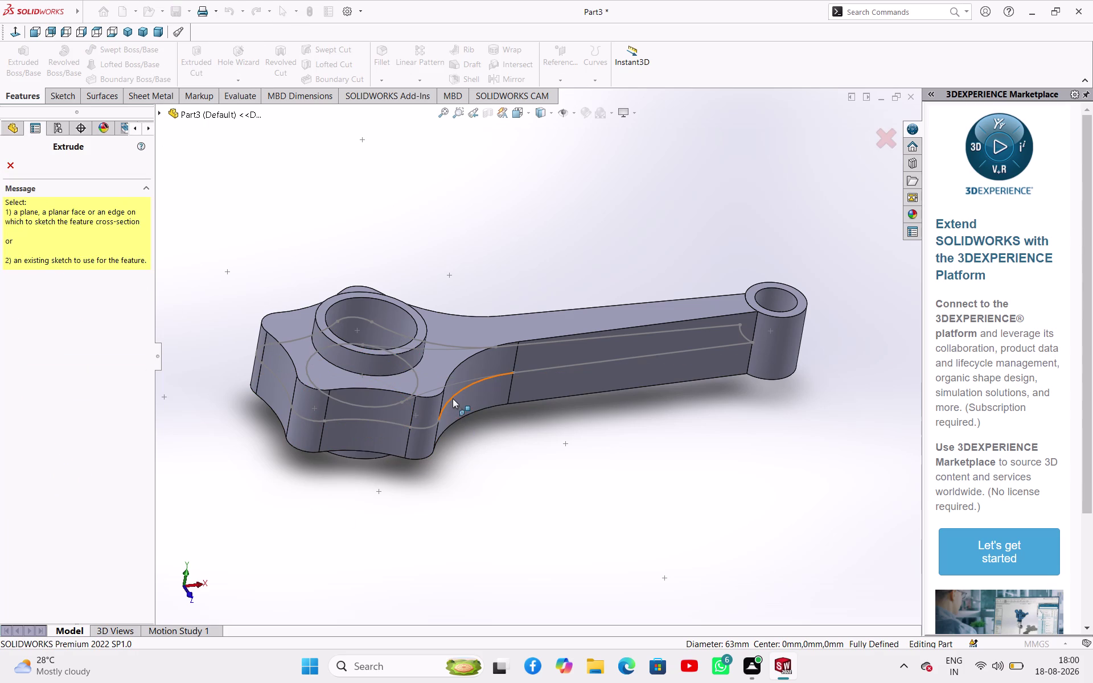
click(453, 398)
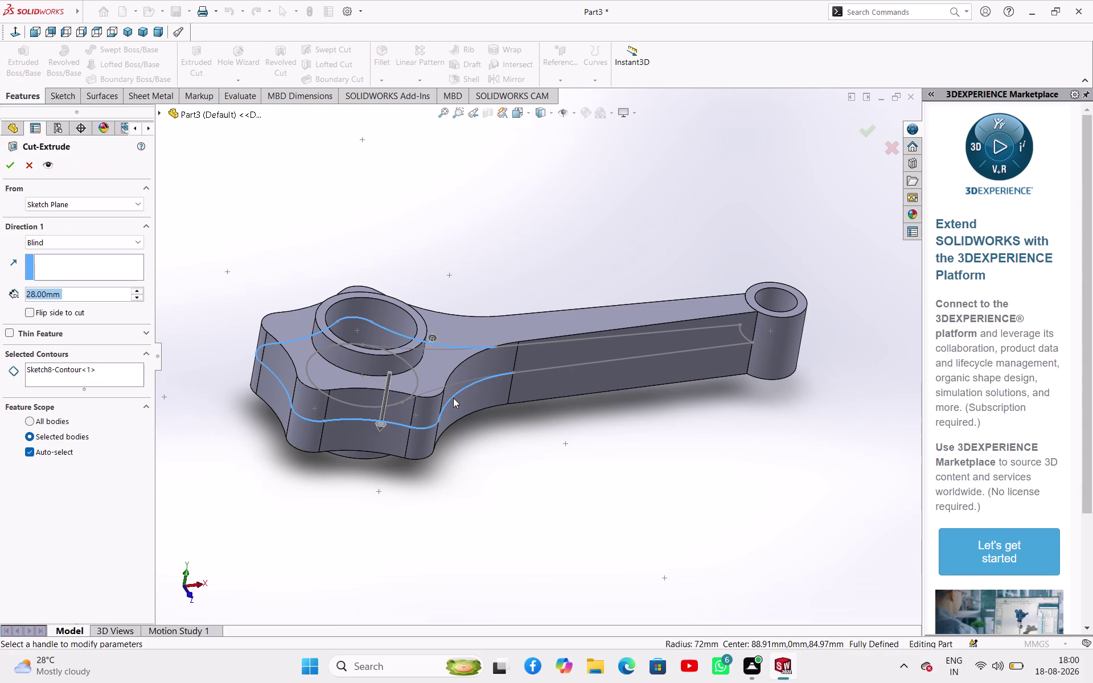
click(359, 420)
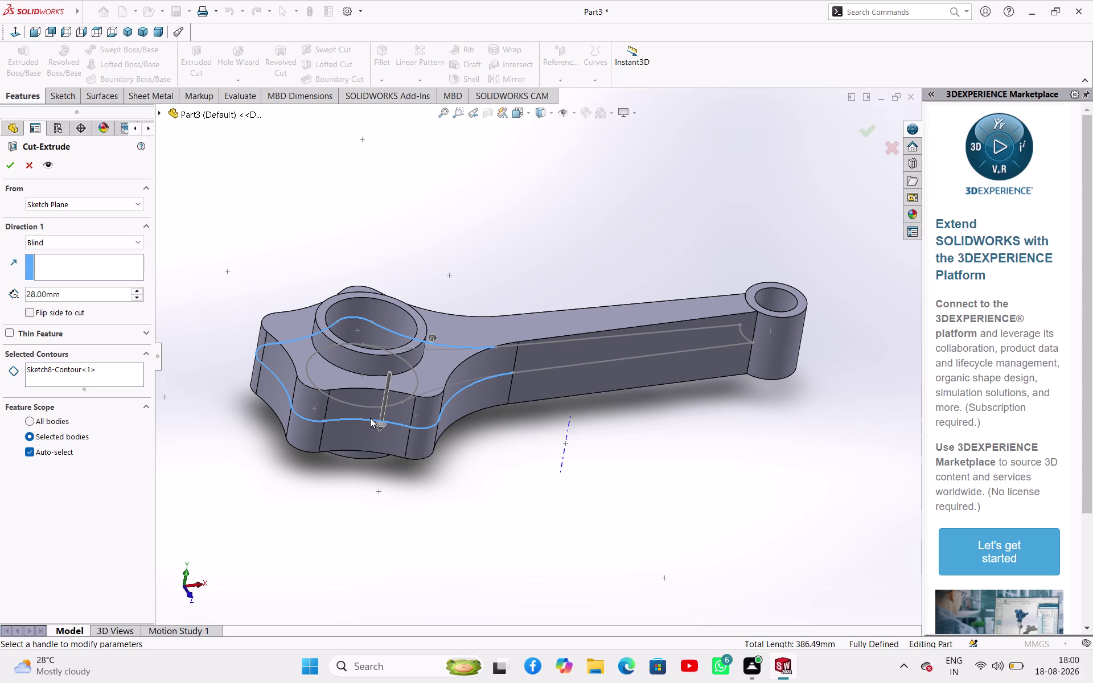
drag(378, 426, 391, 508)
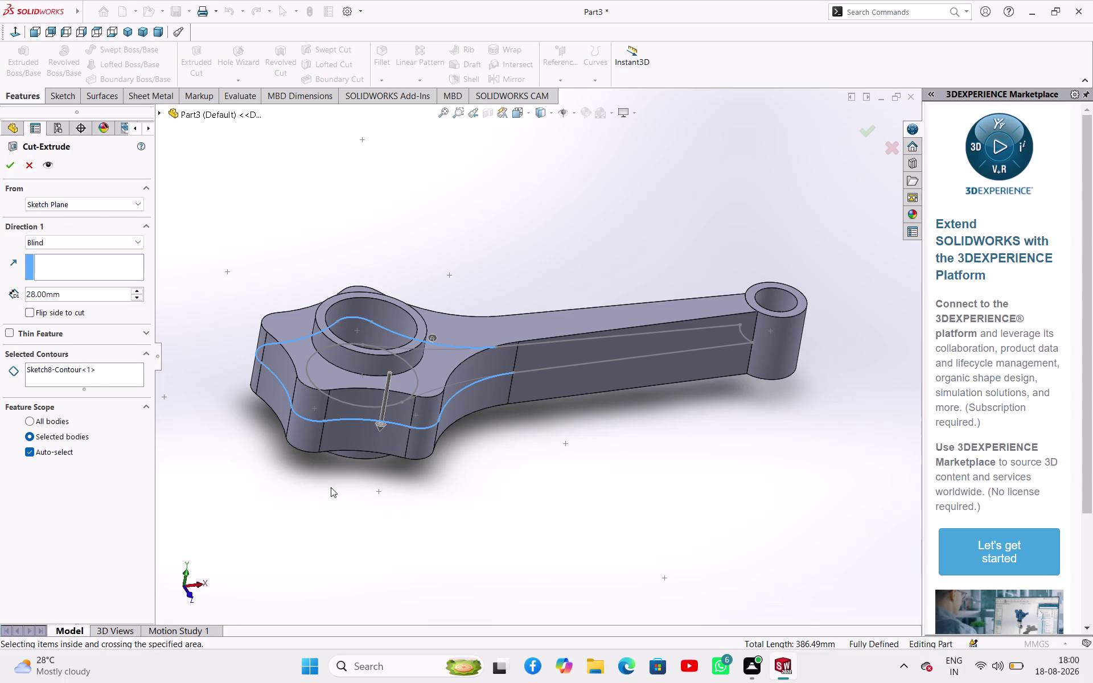
drag(380, 426, 382, 497)
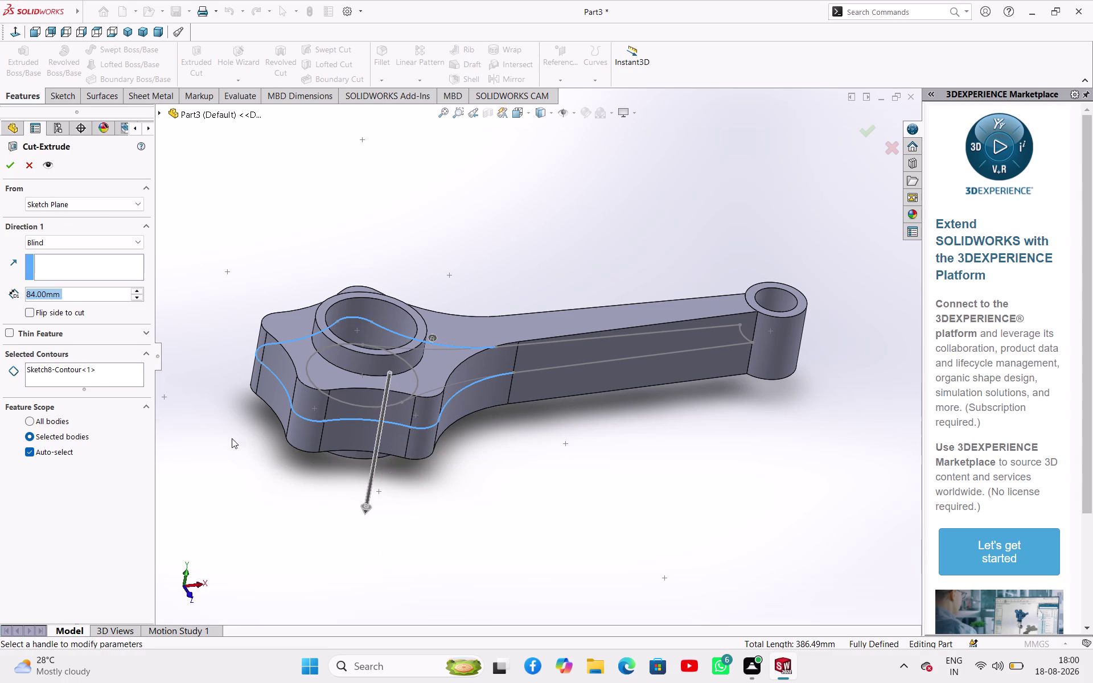
click(217, 436)
click(14, 166)
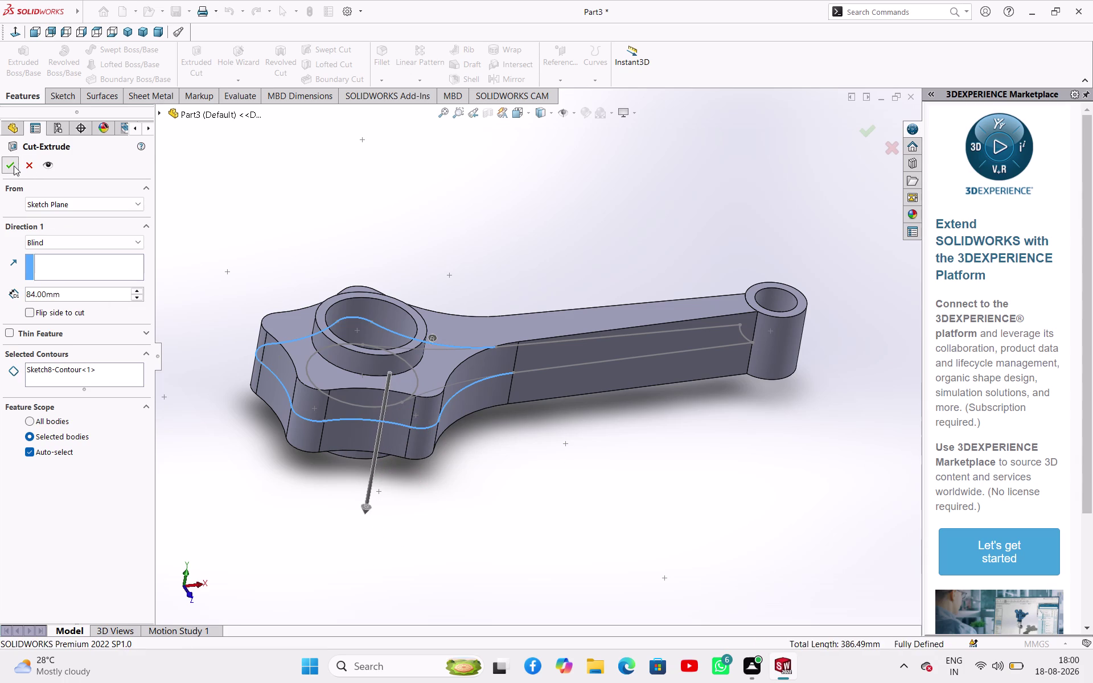
click(35, 164)
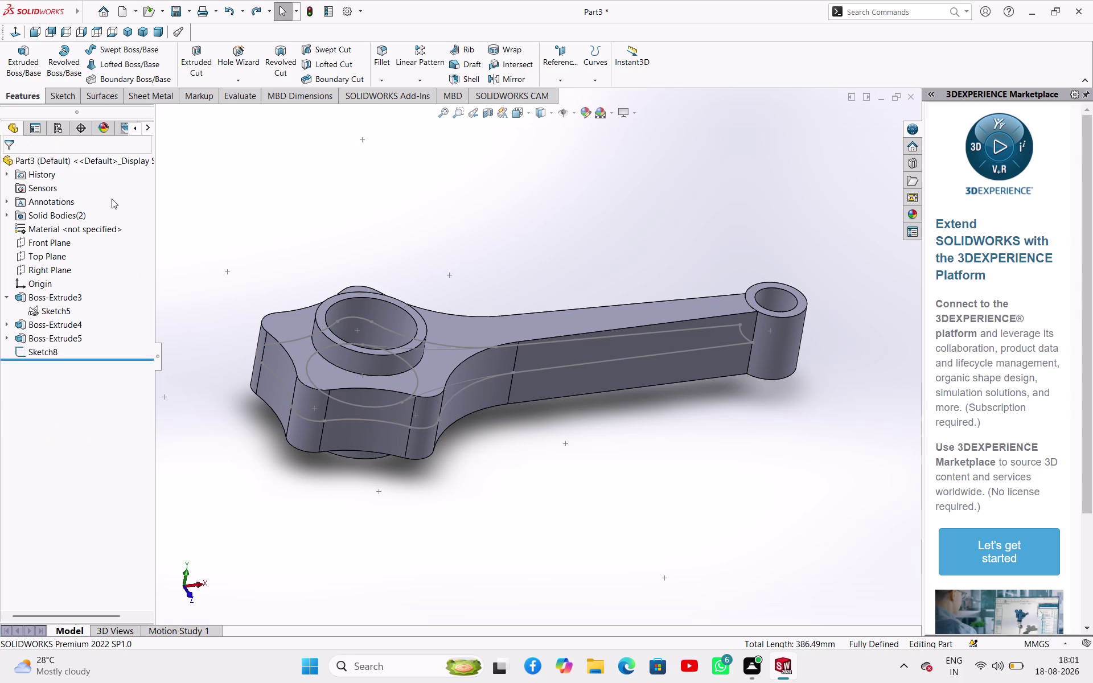
Start an extruded cut on a big-end sketch edge, then close the cut settings.
click(189, 59)
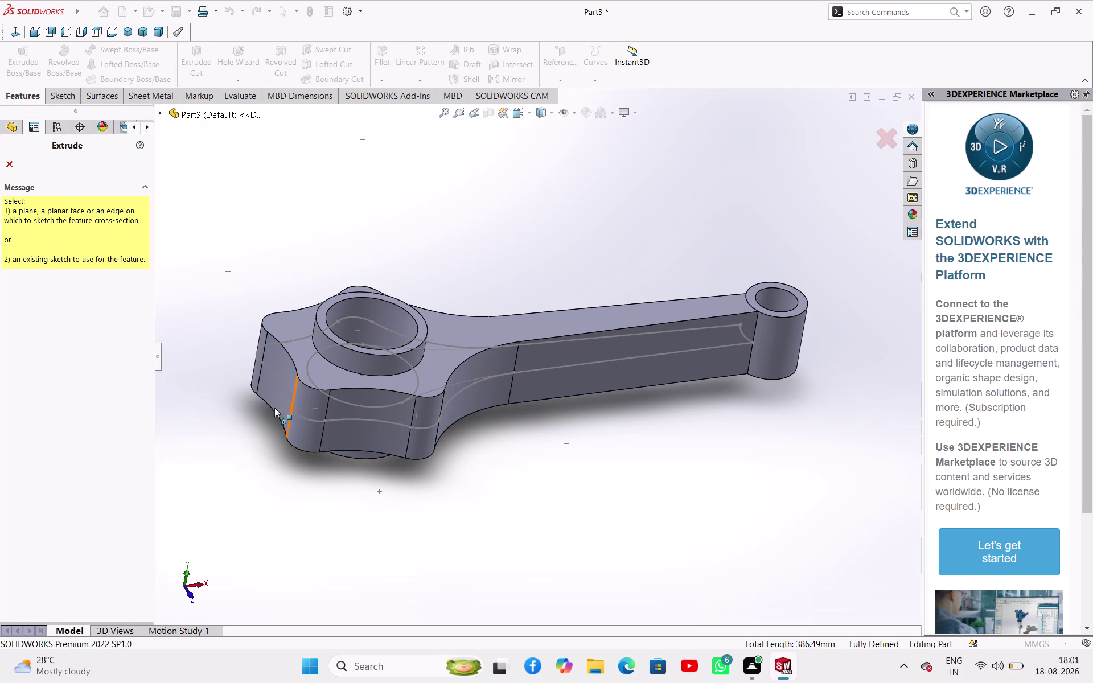
click(280, 382)
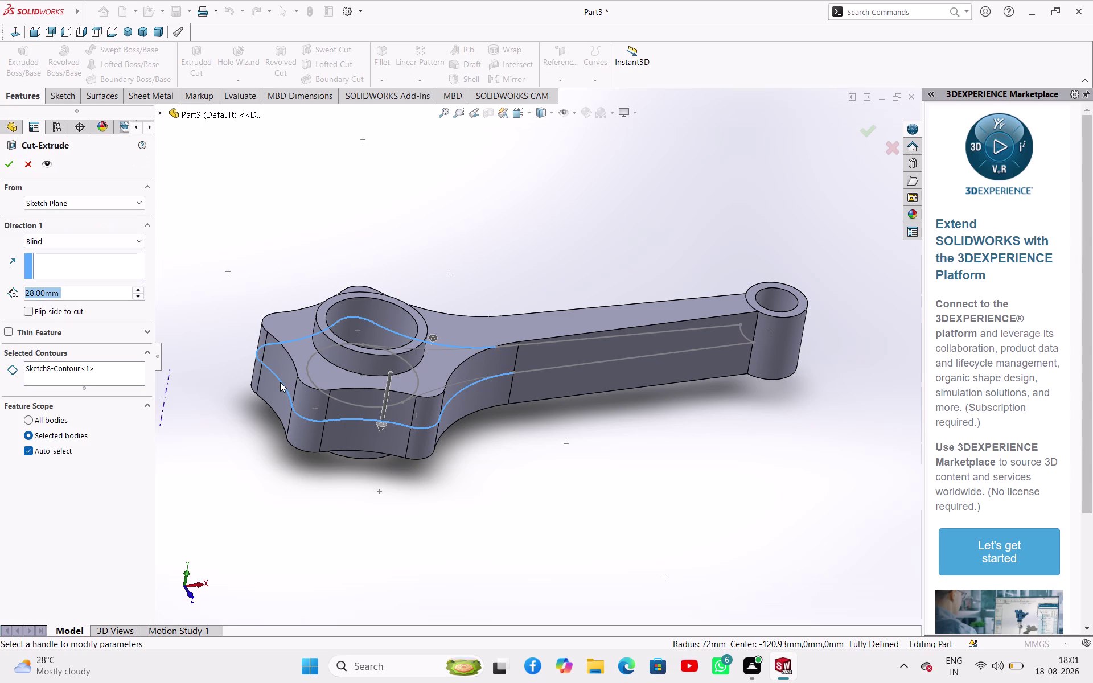
click(455, 385)
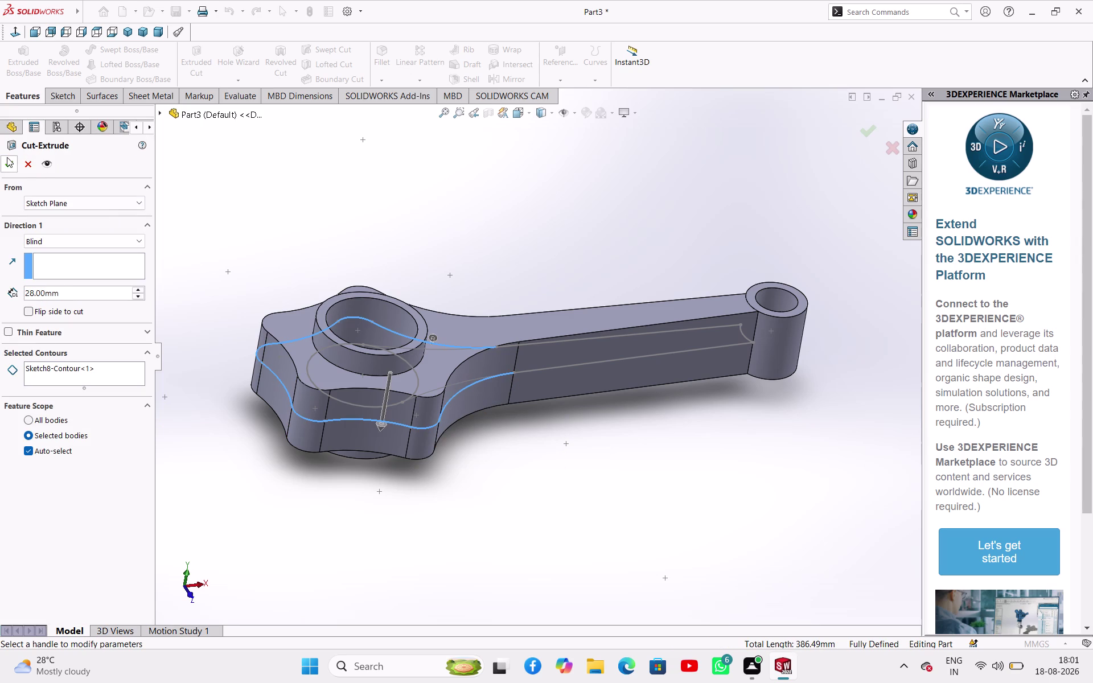
click(28, 169)
click(196, 65)
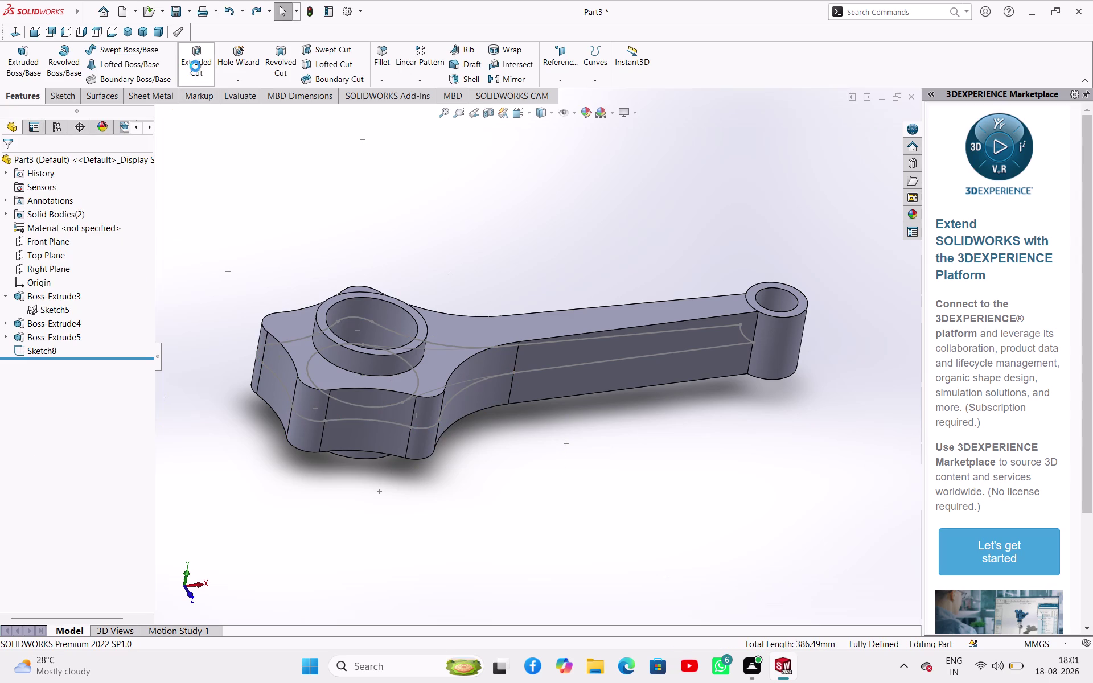
Apply a 28 mm Blind cut from the shank outline with Flip side to cut.
click(447, 384)
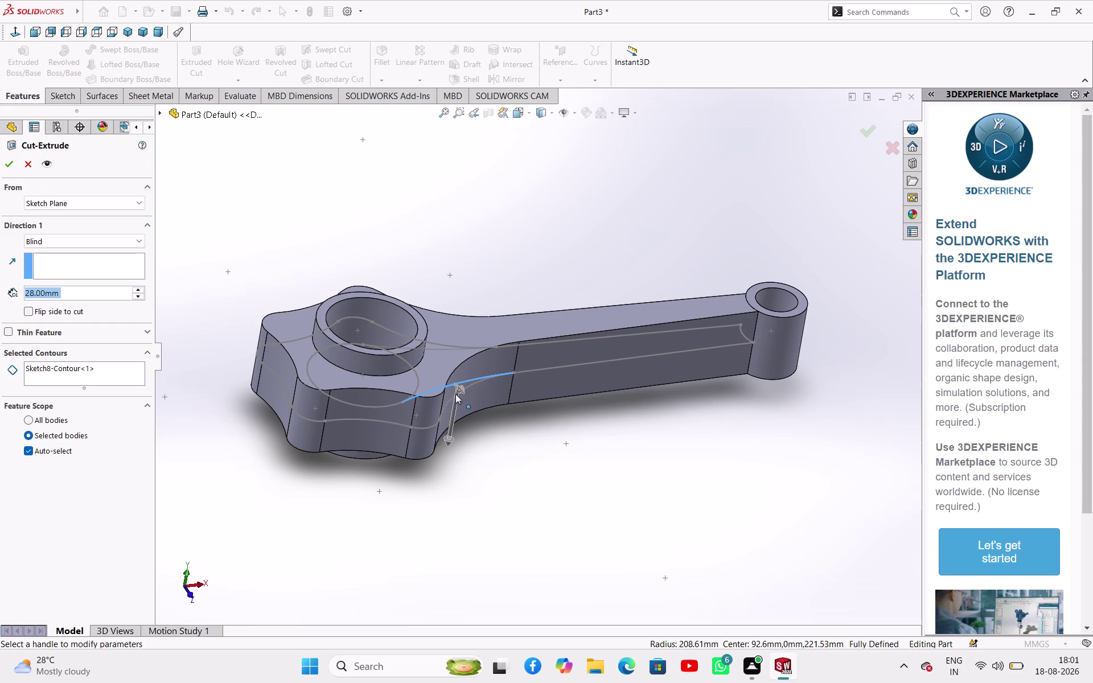
drag(456, 402, 462, 435)
click(464, 395)
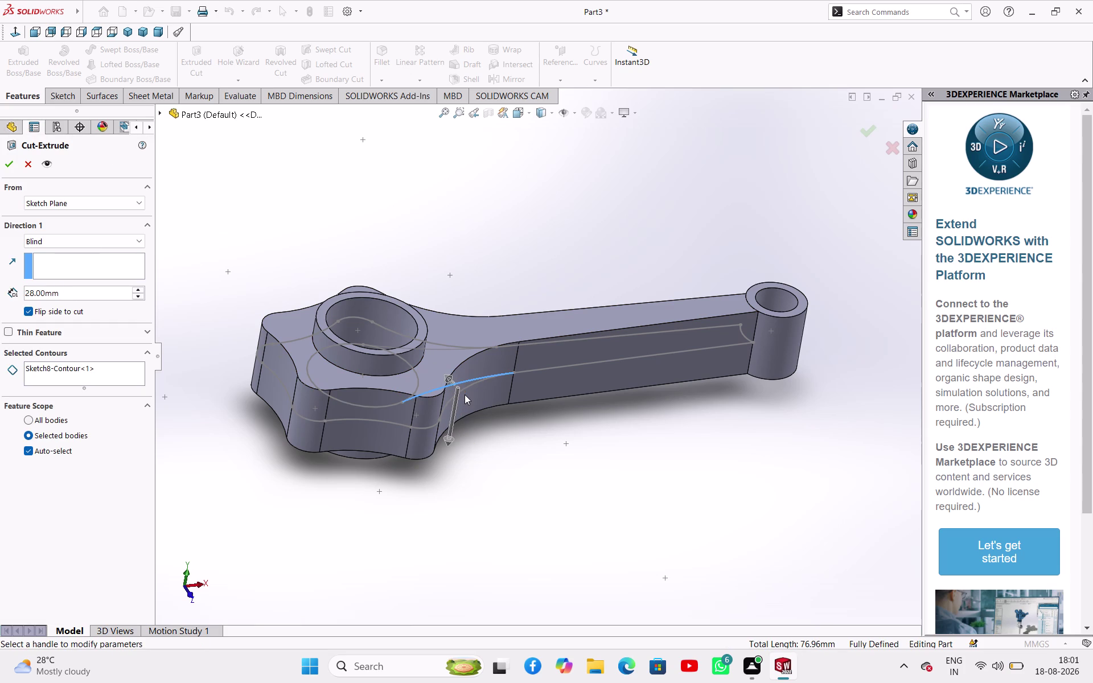
click(0, 164)
click(2, 165)
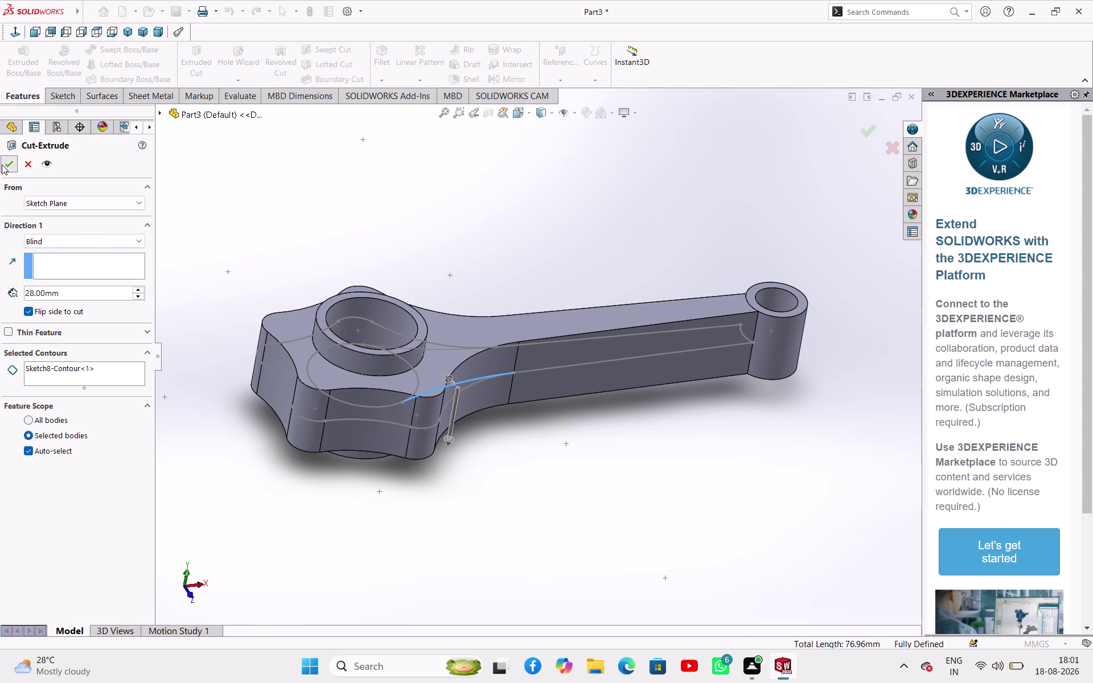
click(30, 167)
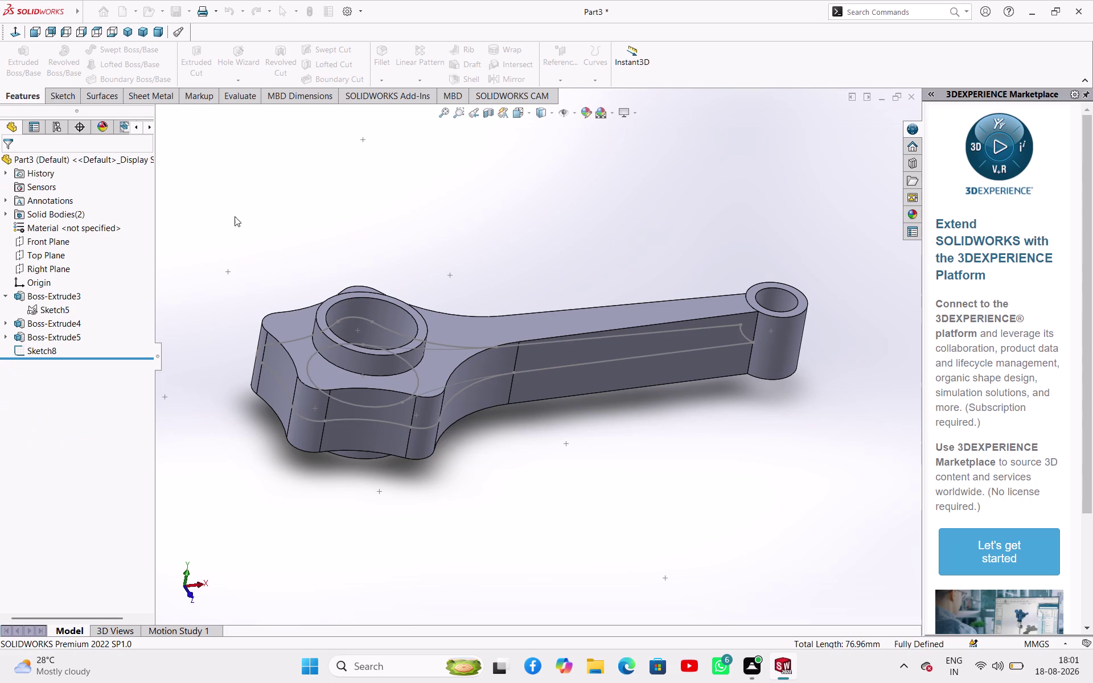
Undo repeatedly until Sketch8 is gone and the tree ends at Boss-Extrude5.
key(ctrl+z)
key(ctrl+z)
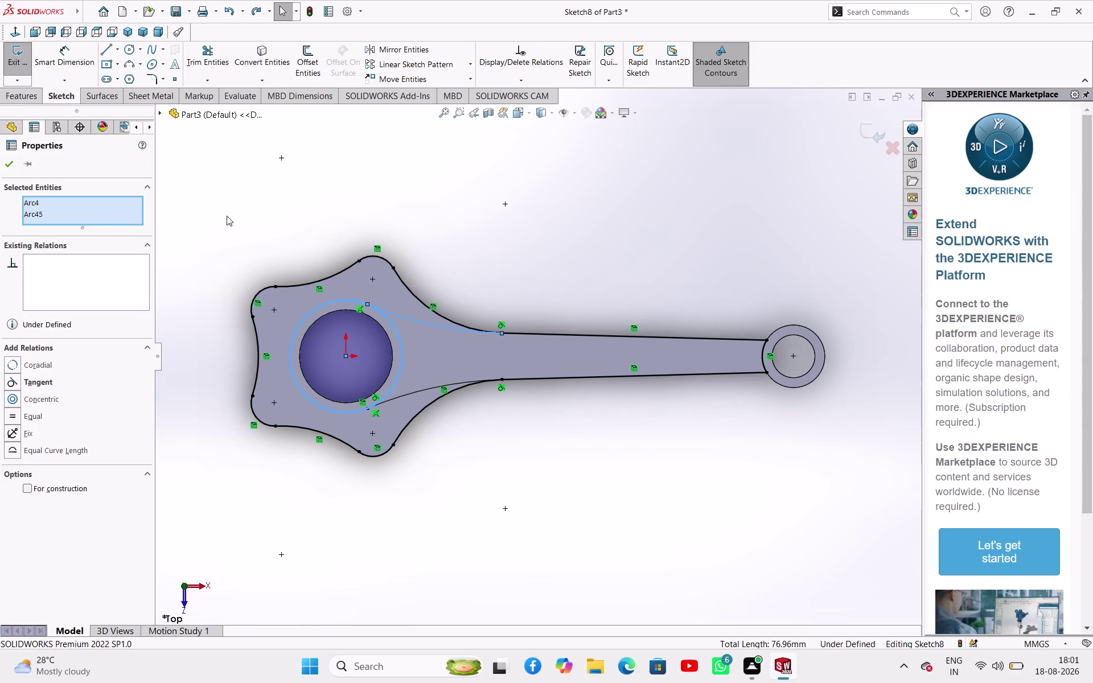
key(ctrl+z)
key(ctrl+z)
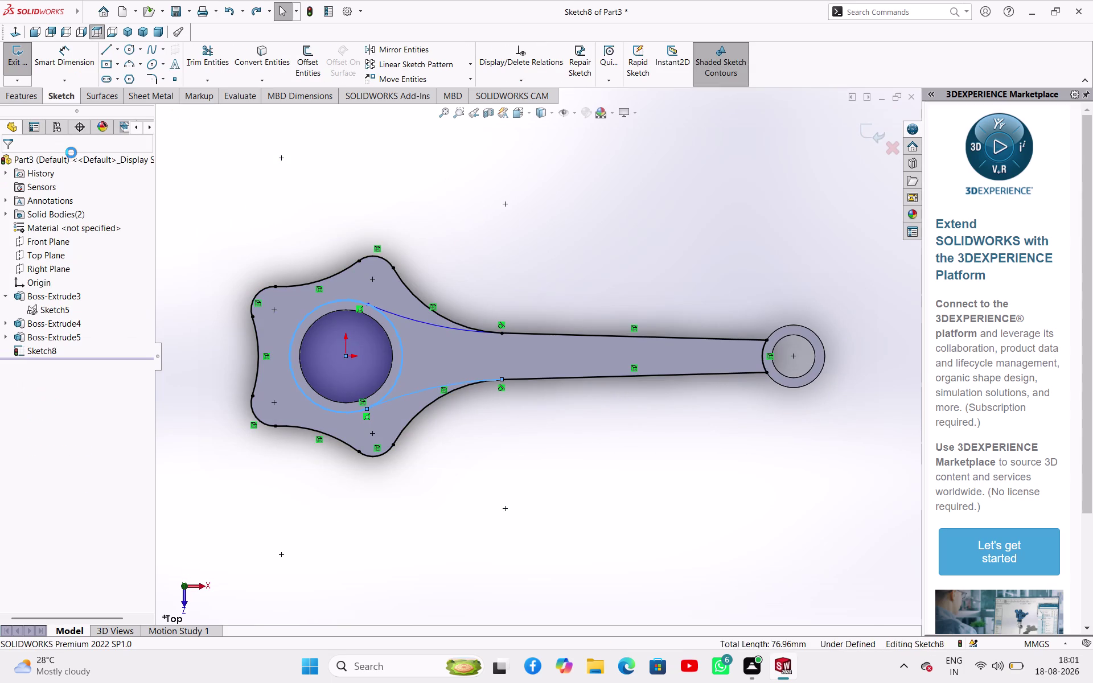
key(ctrl+z)
key(ctrl+z)
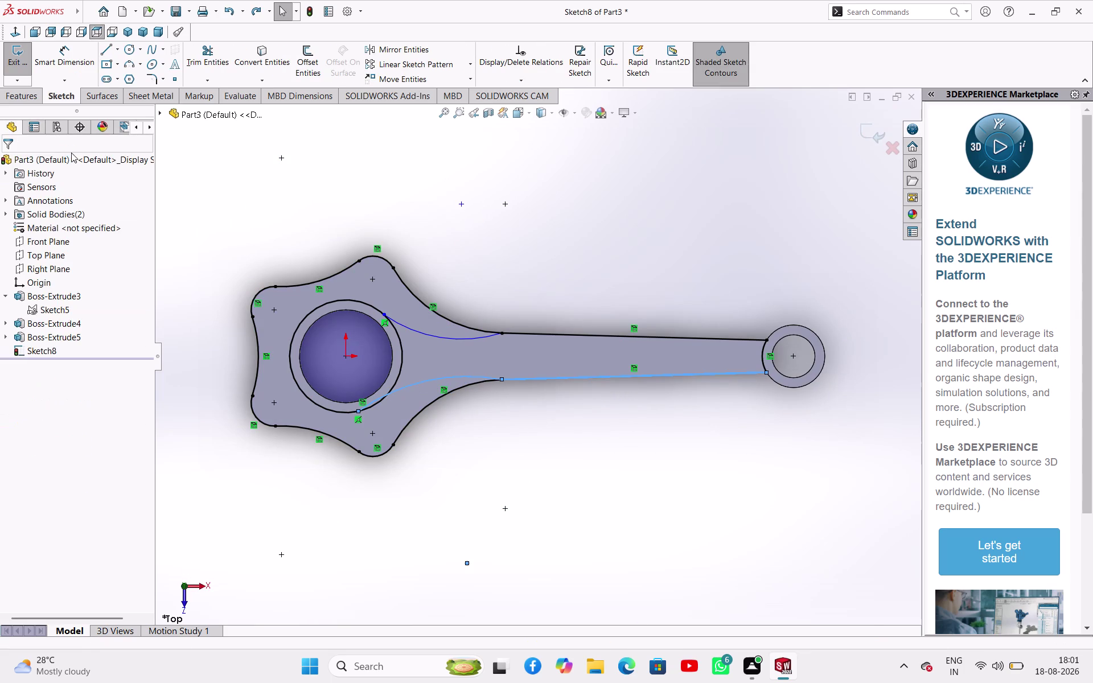
key(ctrl+z)
key(ctrl+z)
key(ctrl+z)
key(ctrl+z)
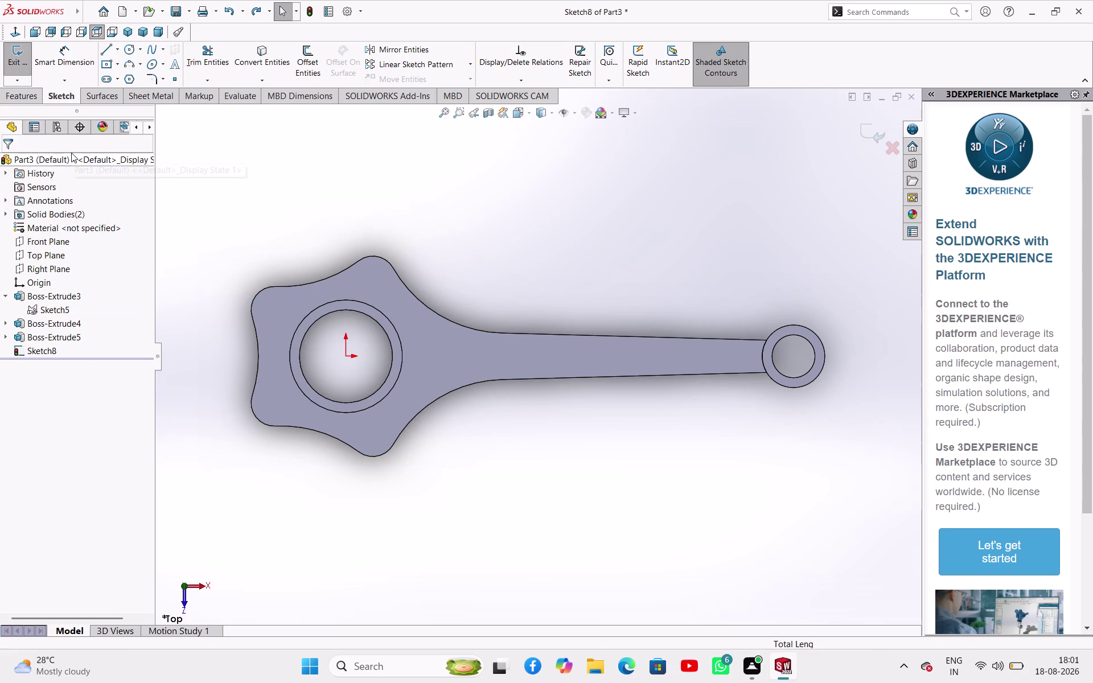
middle_drag(340, 398, 397, 431)
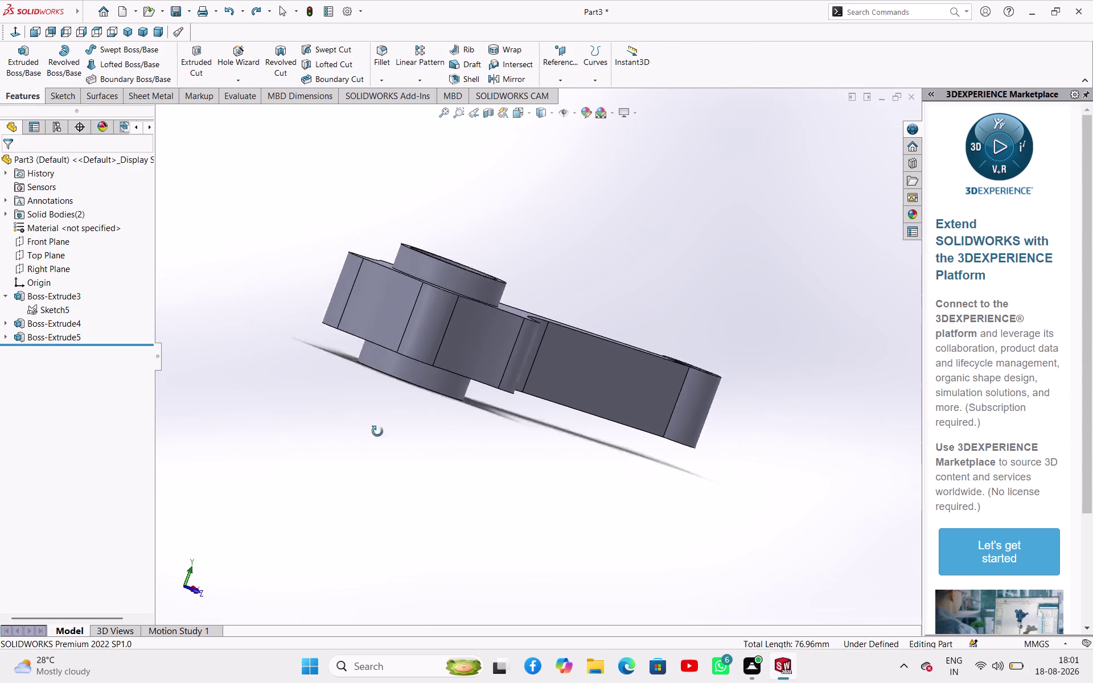
Start a new sketch on the Top Plane.
middle_drag(397, 432, 322, 442)
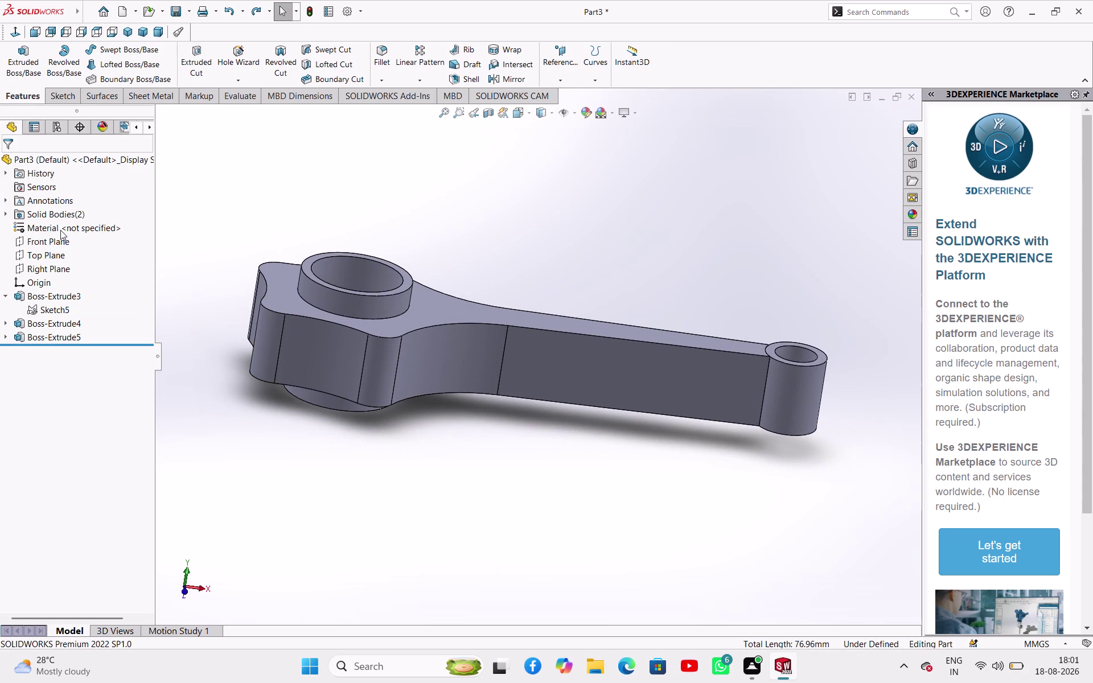
click(53, 256)
click(61, 238)
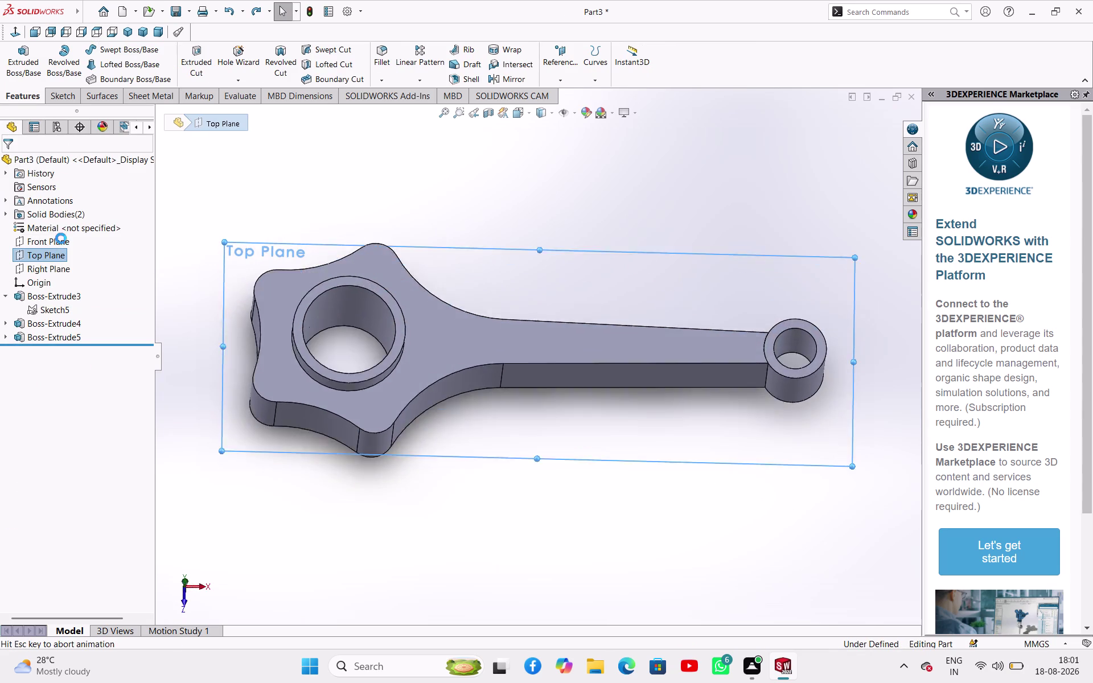
click(279, 201)
click(268, 55)
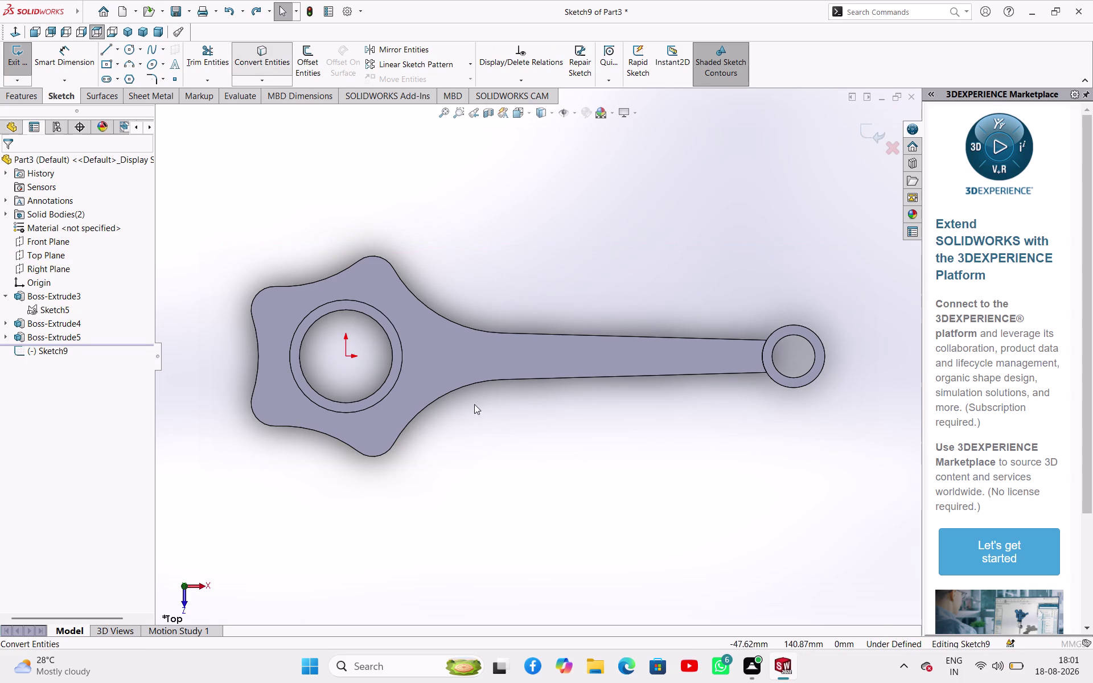
Convert the rod's top face outline into sketch entities and return to top view.
click(483, 363)
click(401, 359)
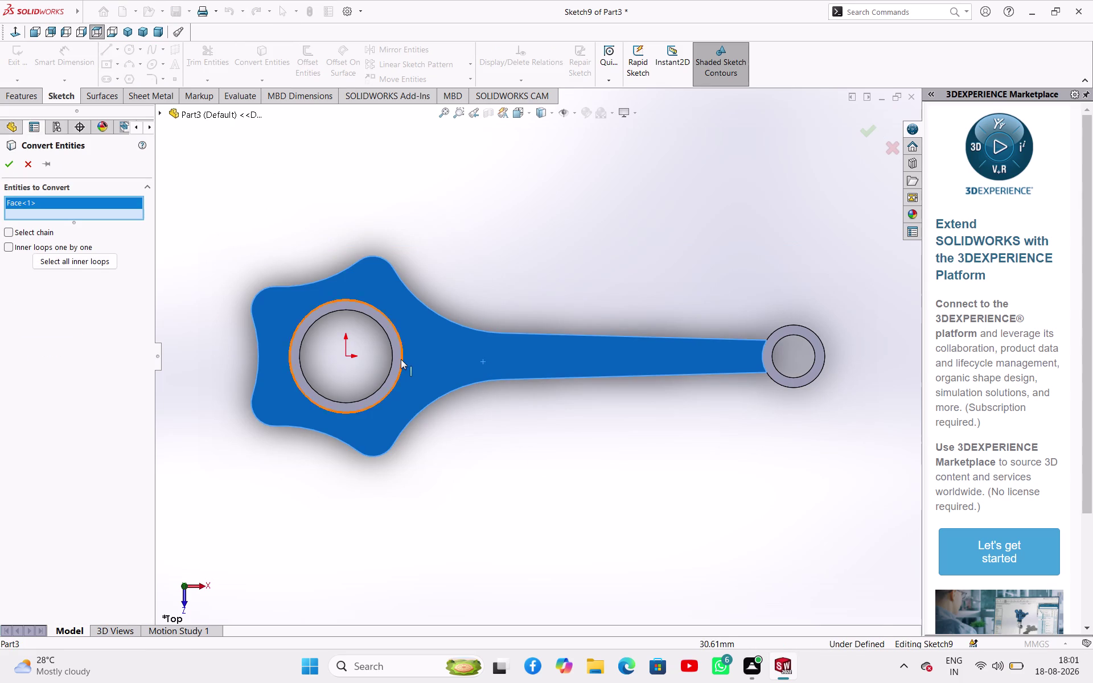
click(12, 163)
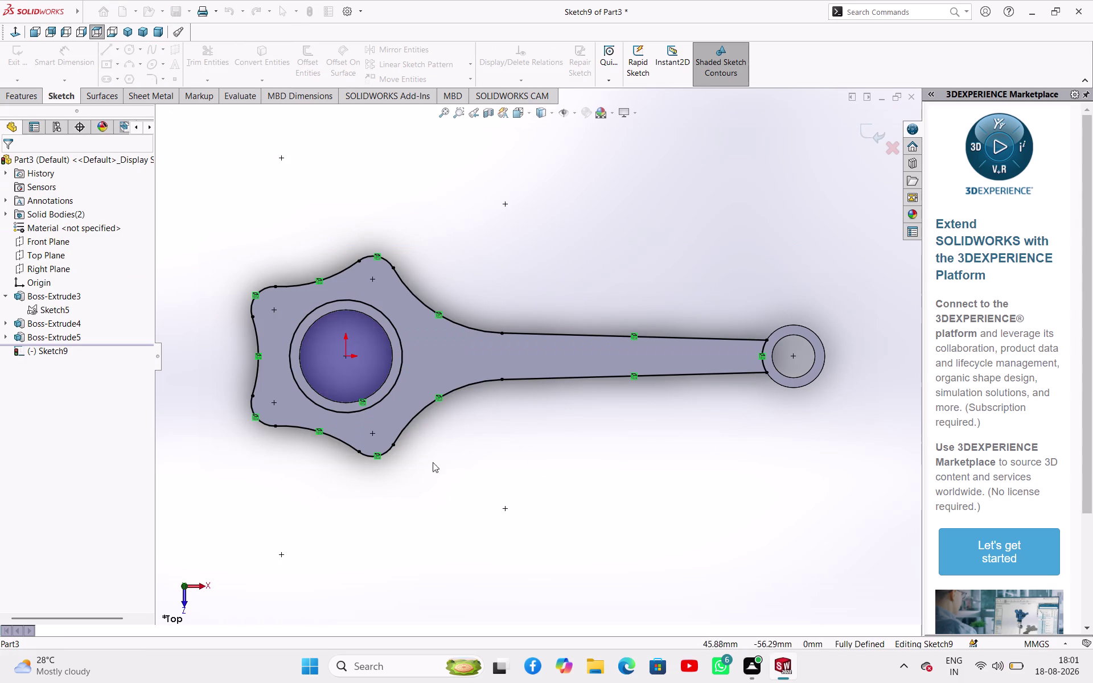
middle_drag(436, 470, 439, 448)
click(184, 583)
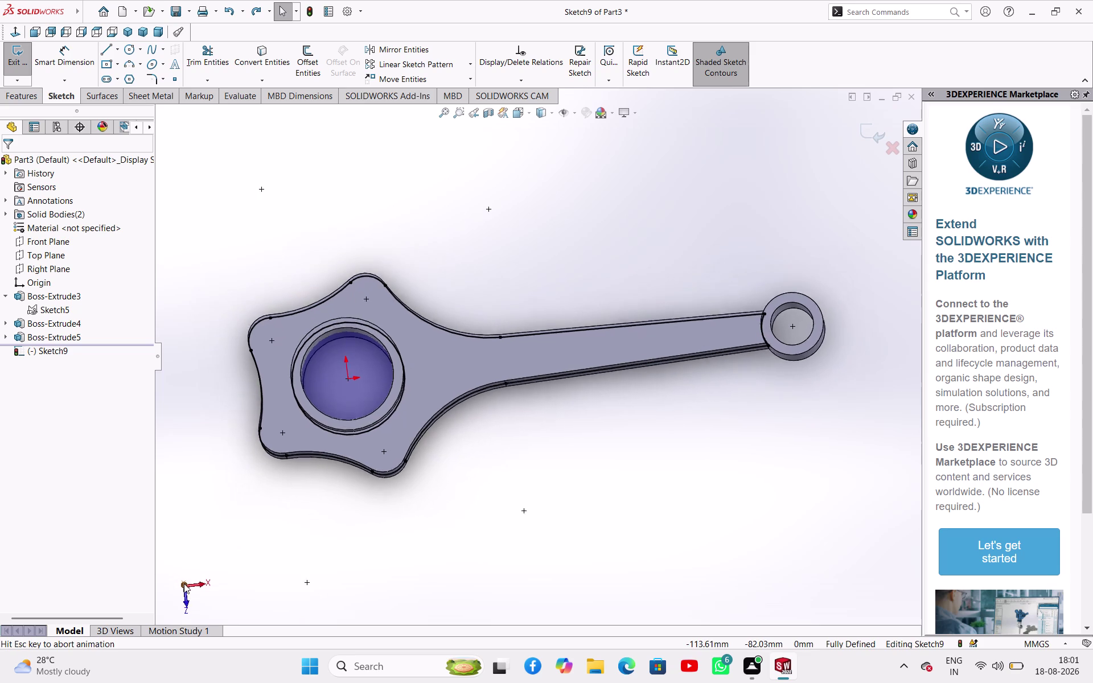
click(131, 60)
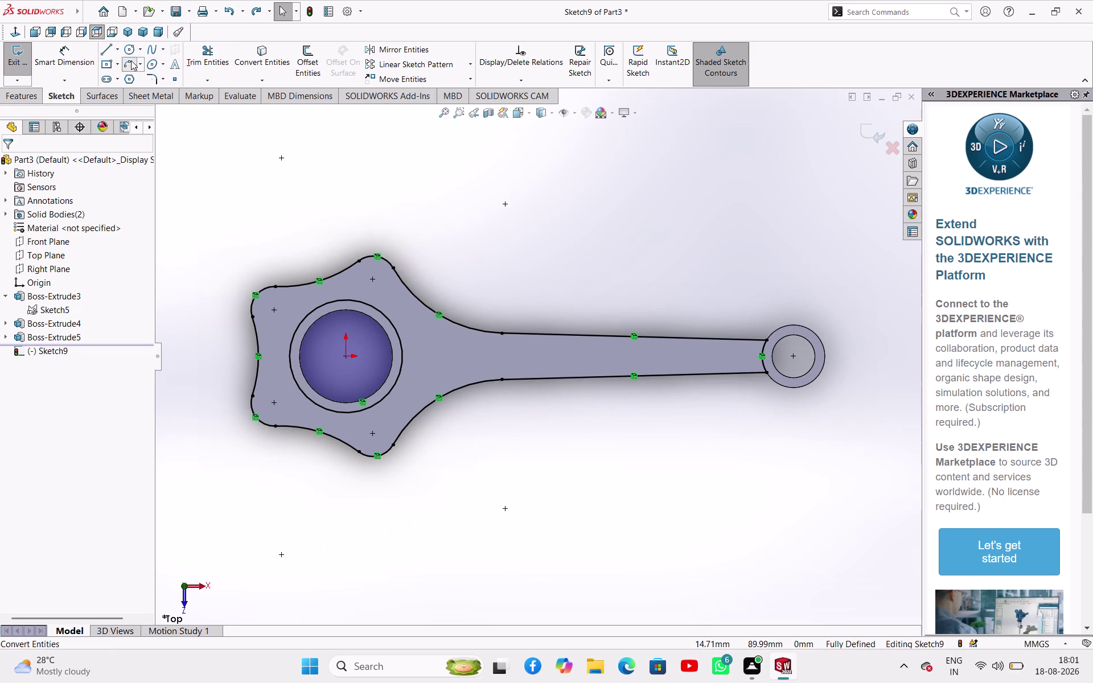
Draw two 3-point arcs joining the big-end boss to the upper and lower shank edges.
click(382, 312)
click(504, 336)
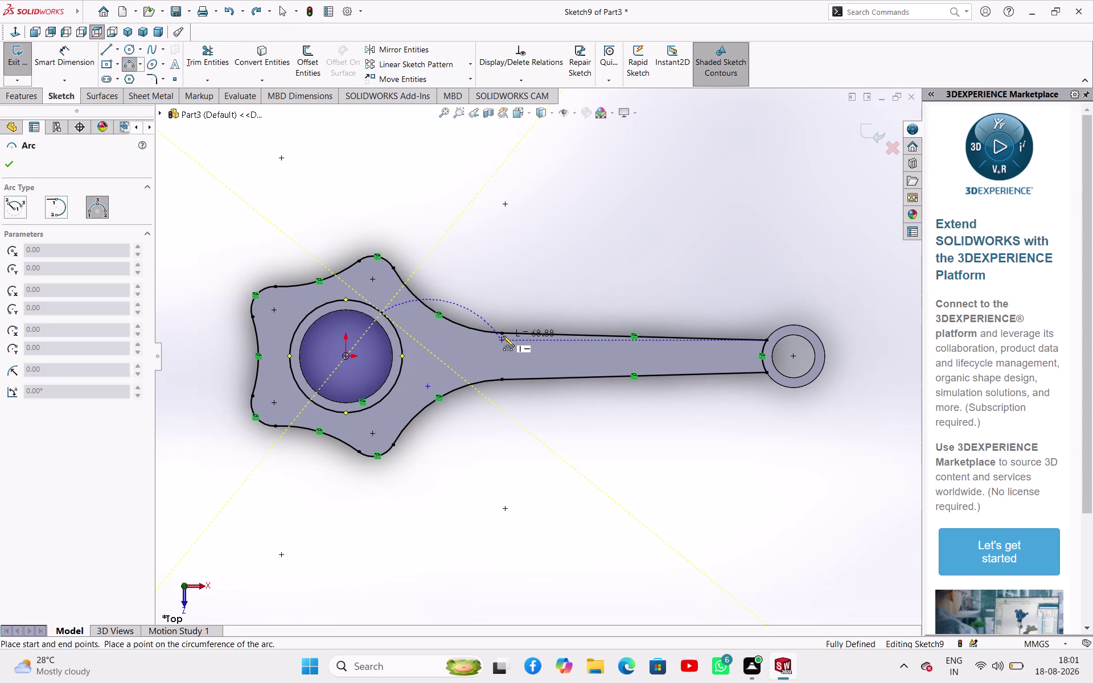
click(458, 338)
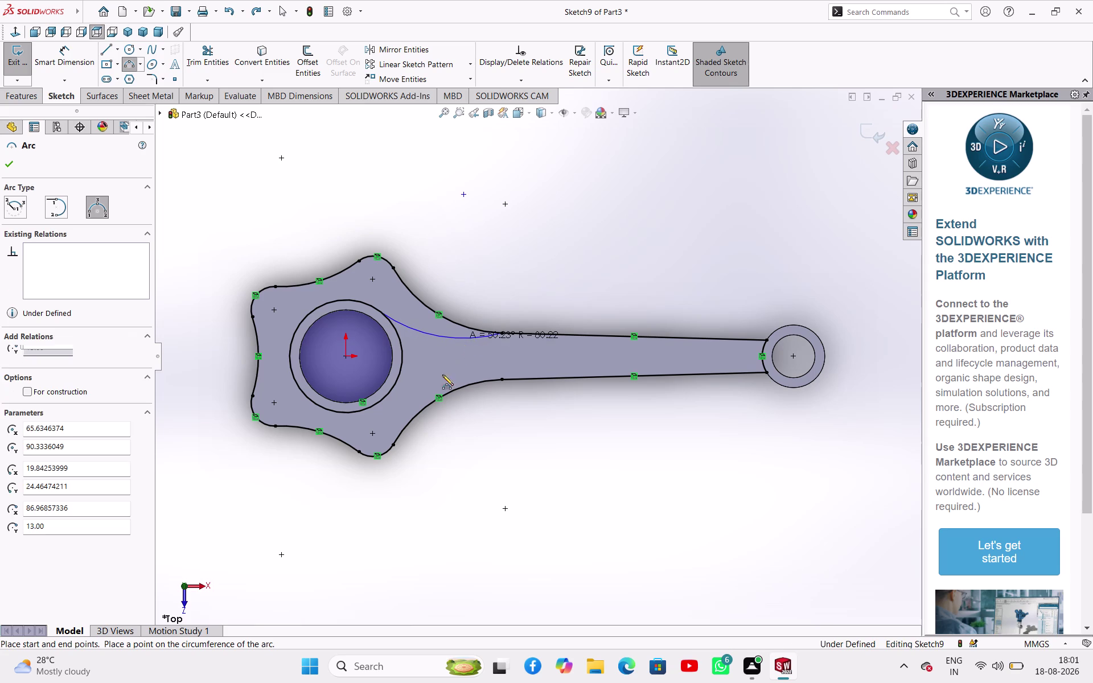
click(366, 409)
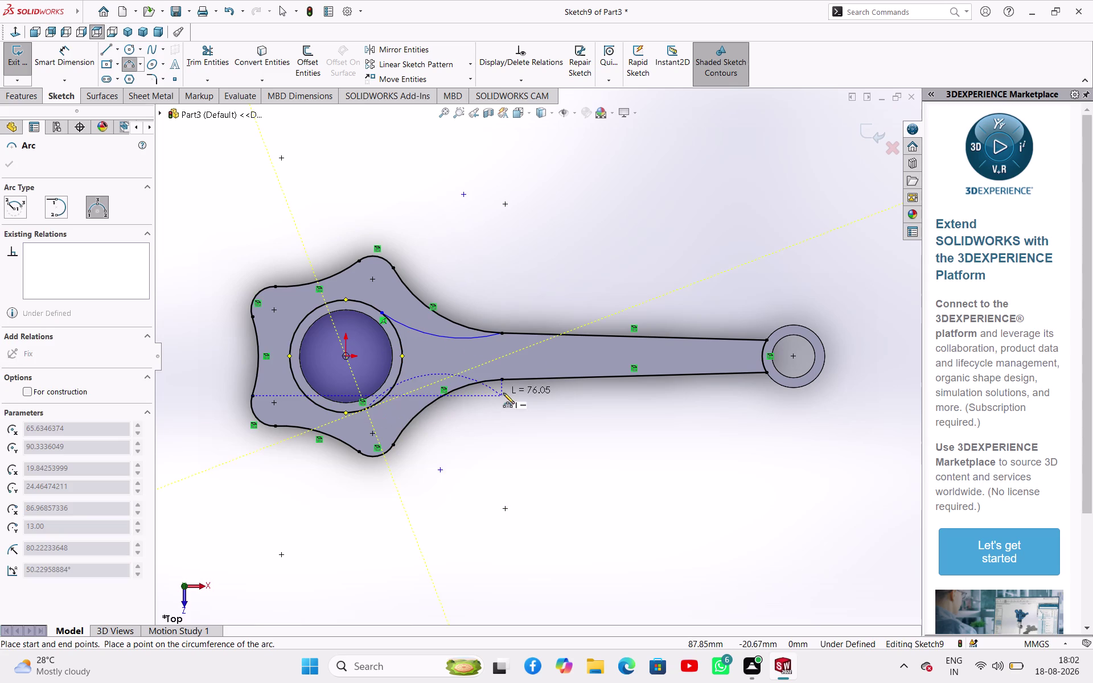
click(501, 381)
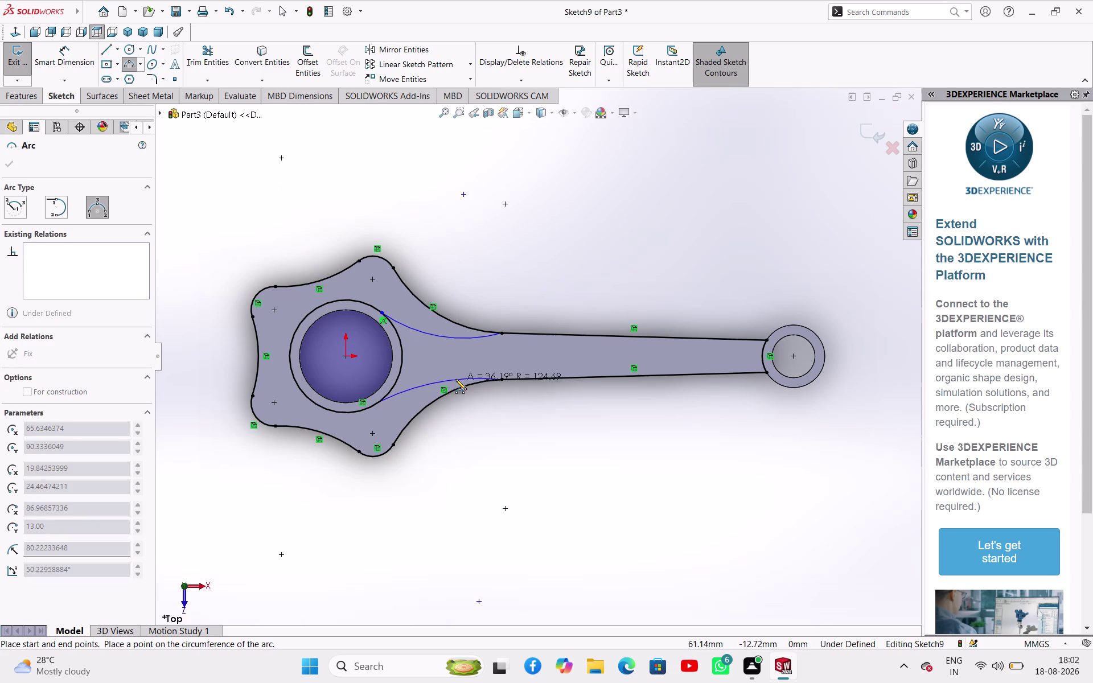
click(456, 379)
right_click(465, 404)
click(478, 411)
click(478, 421)
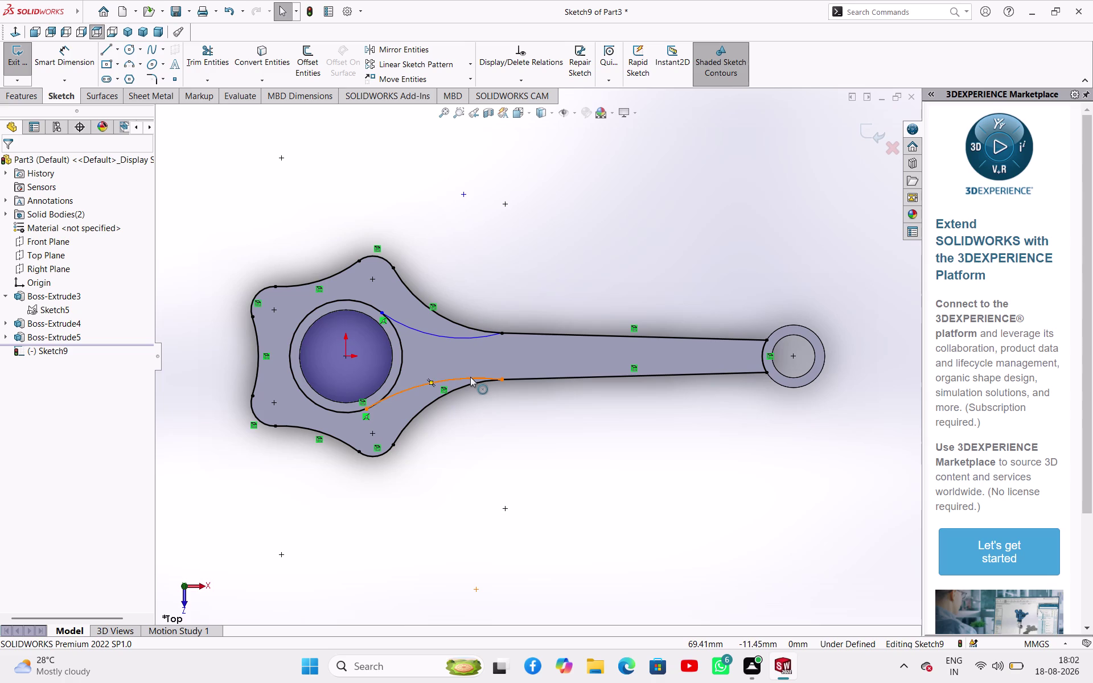
click(470, 377)
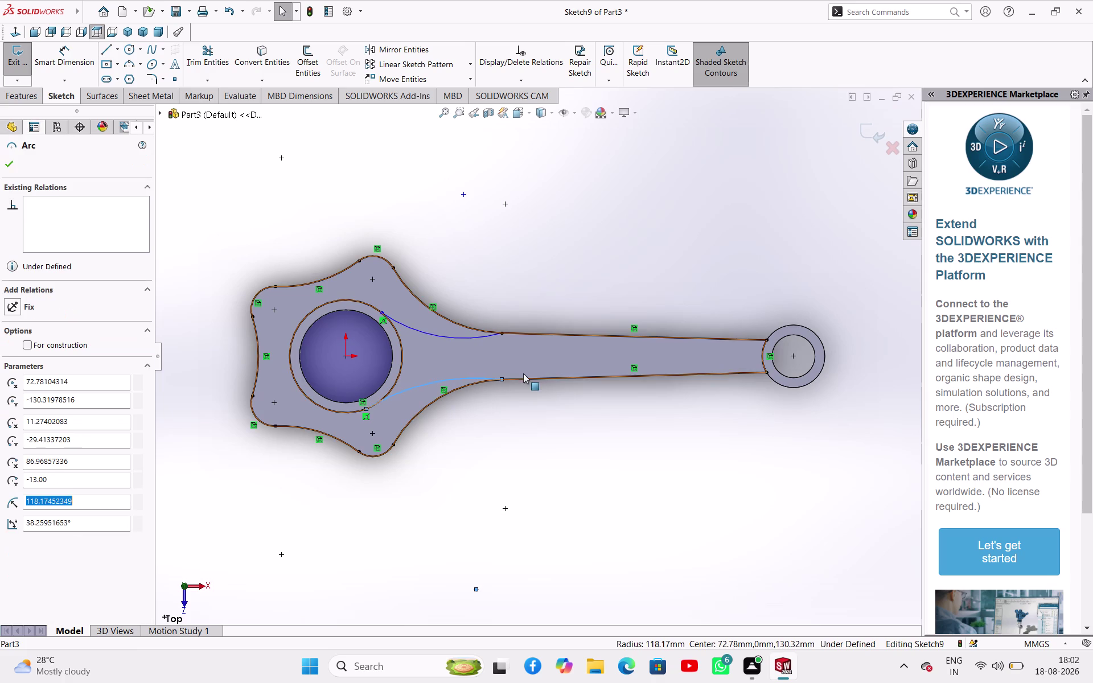
Make the upper Sketch9 arc tangent to the shank line.
click(530, 382)
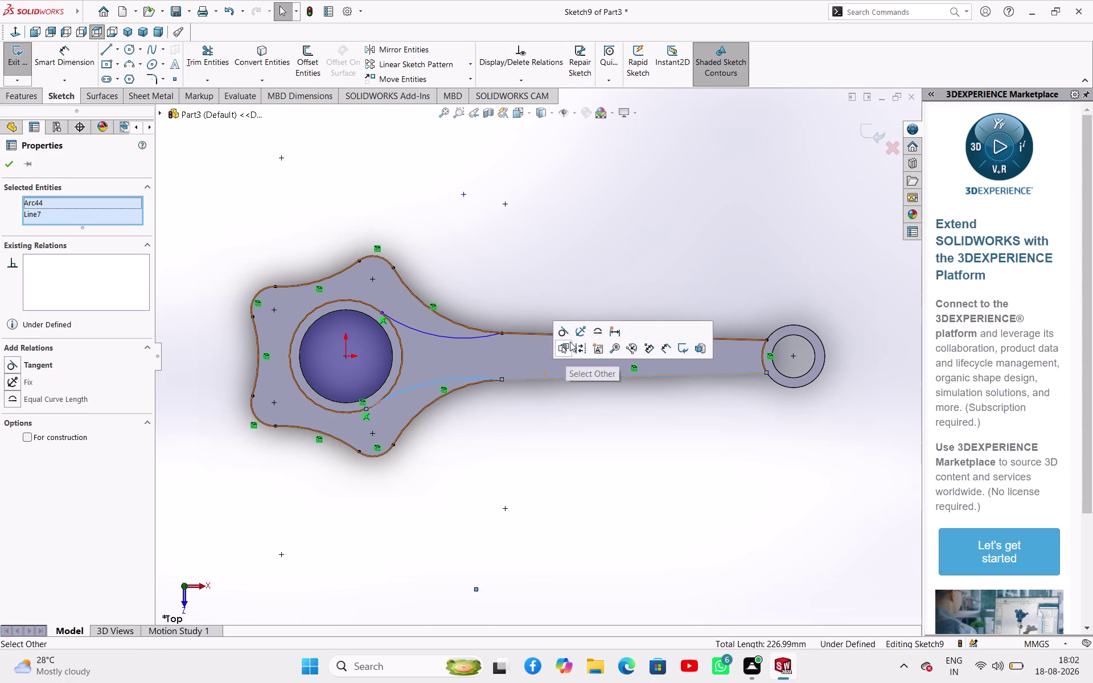
click(565, 335)
click(515, 416)
click(466, 341)
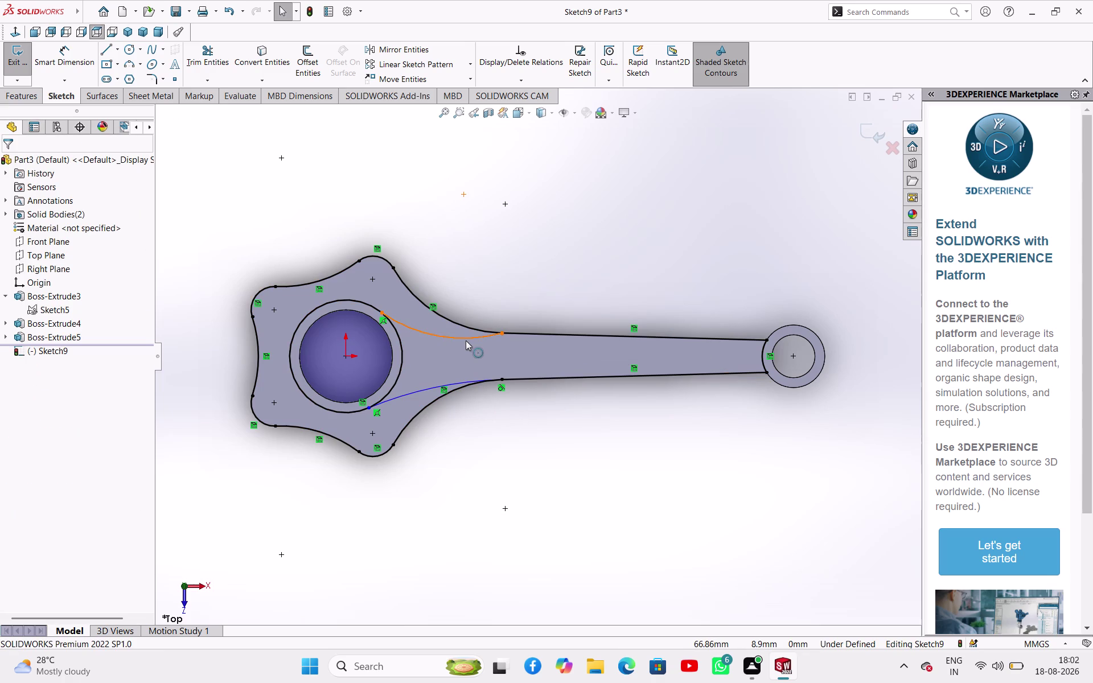
click(518, 334)
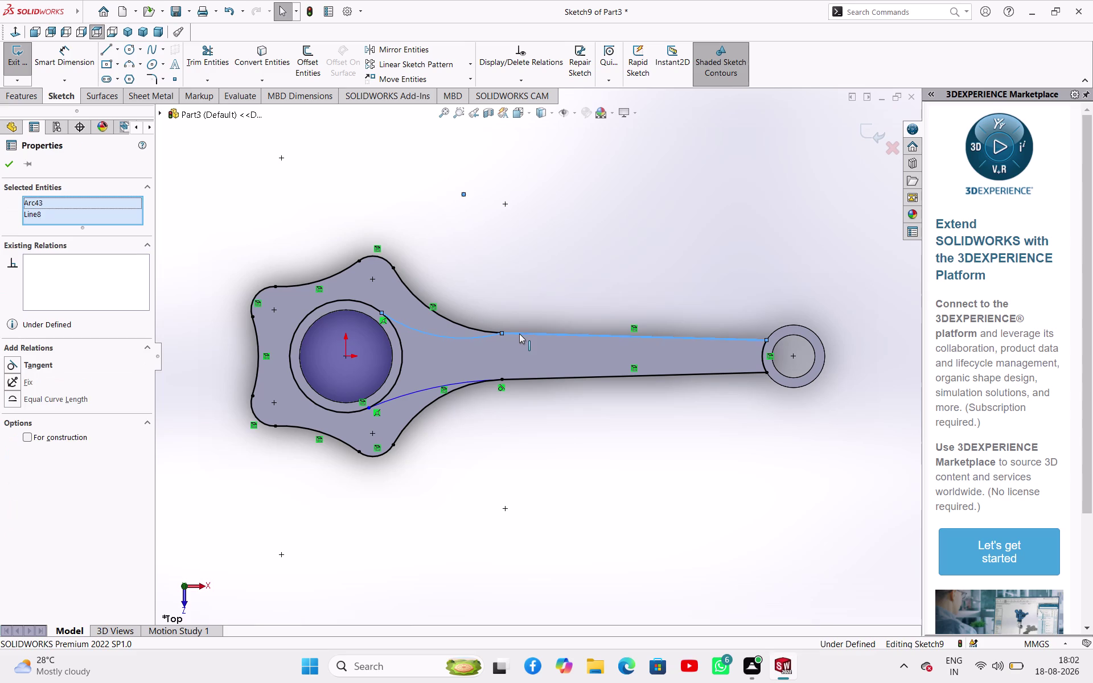
click(546, 282)
click(457, 411)
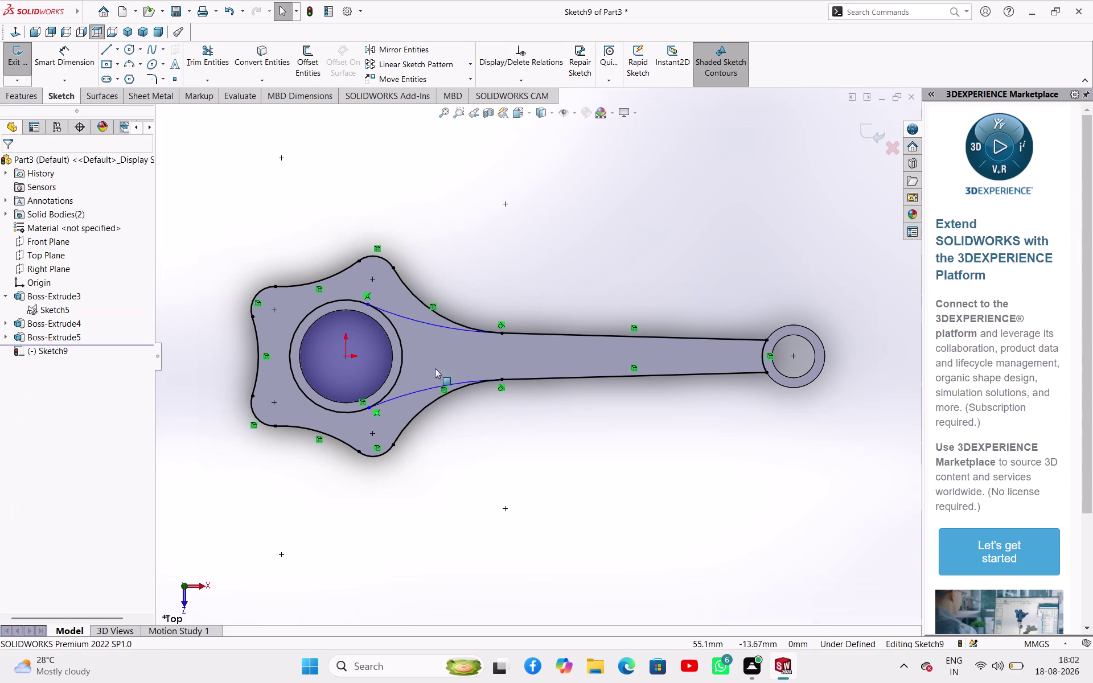
Make the upper arc tangent to the bearing circle and the lower arc tangent to its neighbour, then exit.
click(398, 335)
click(399, 318)
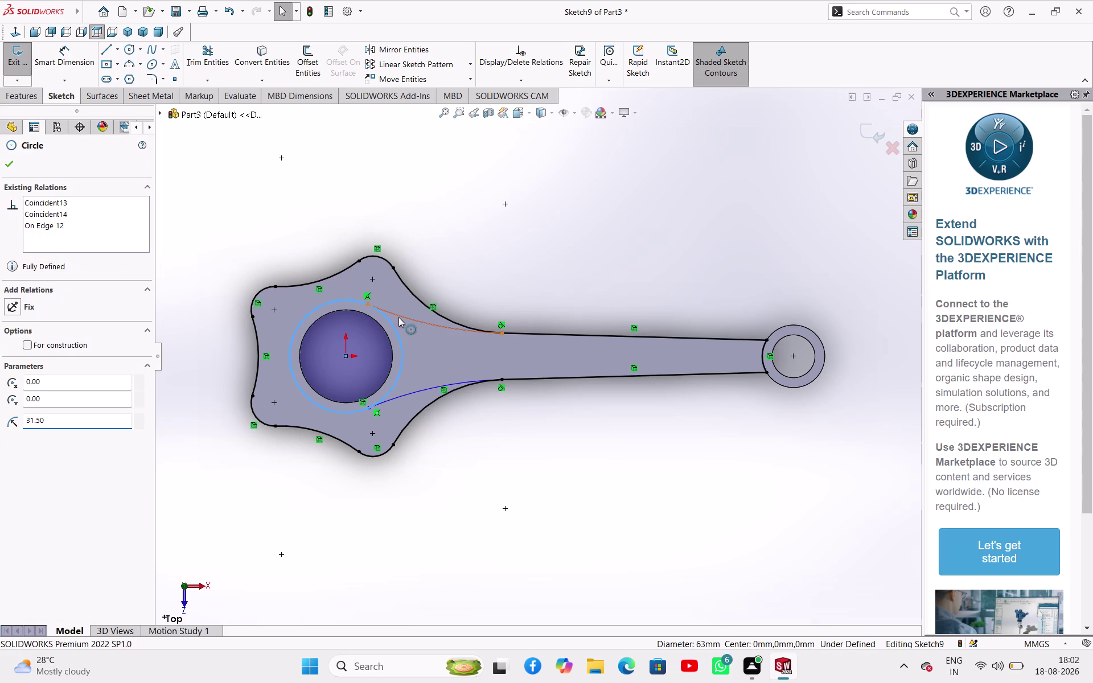
click(442, 268)
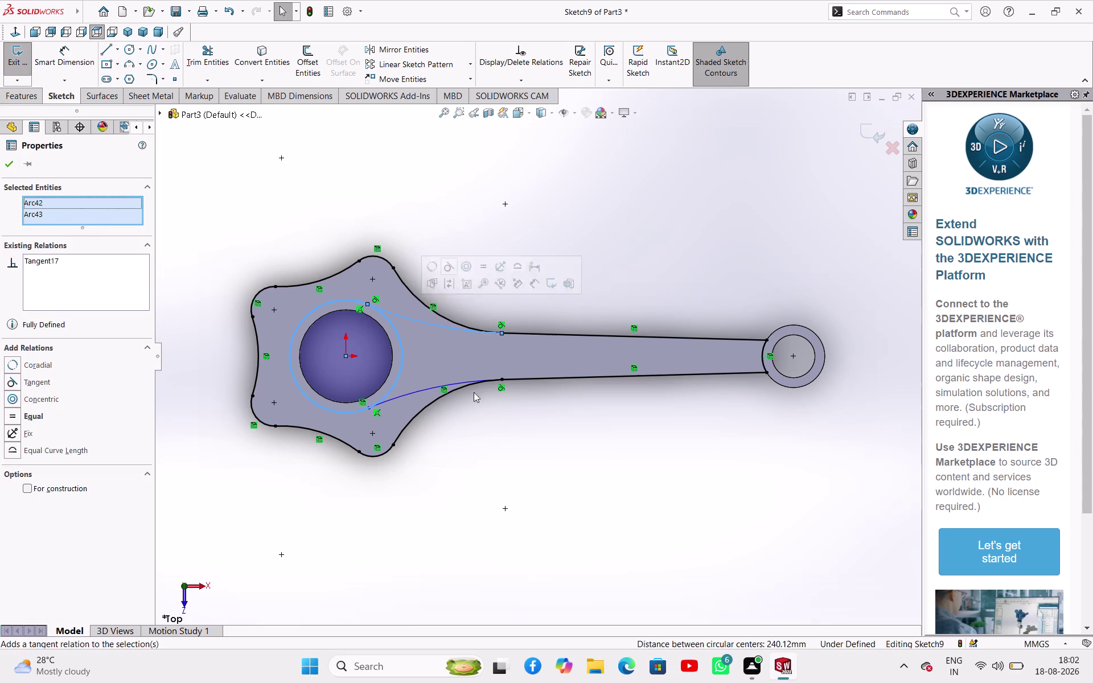
click(491, 493)
click(409, 399)
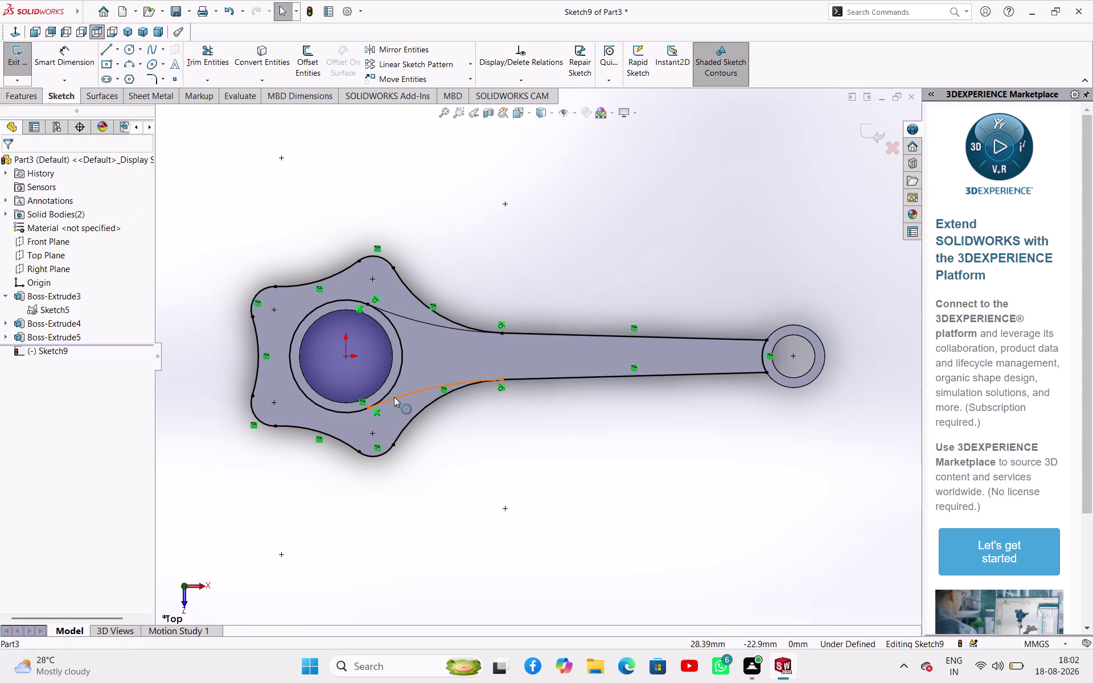
click(392, 395)
click(395, 396)
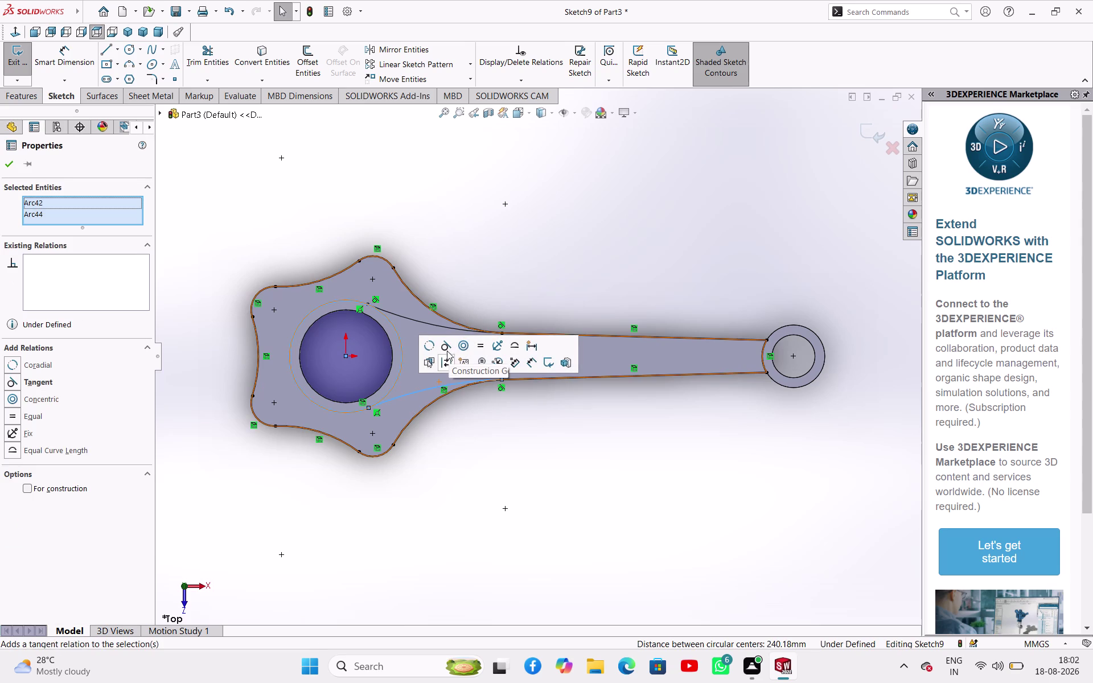
click(446, 349)
click(464, 439)
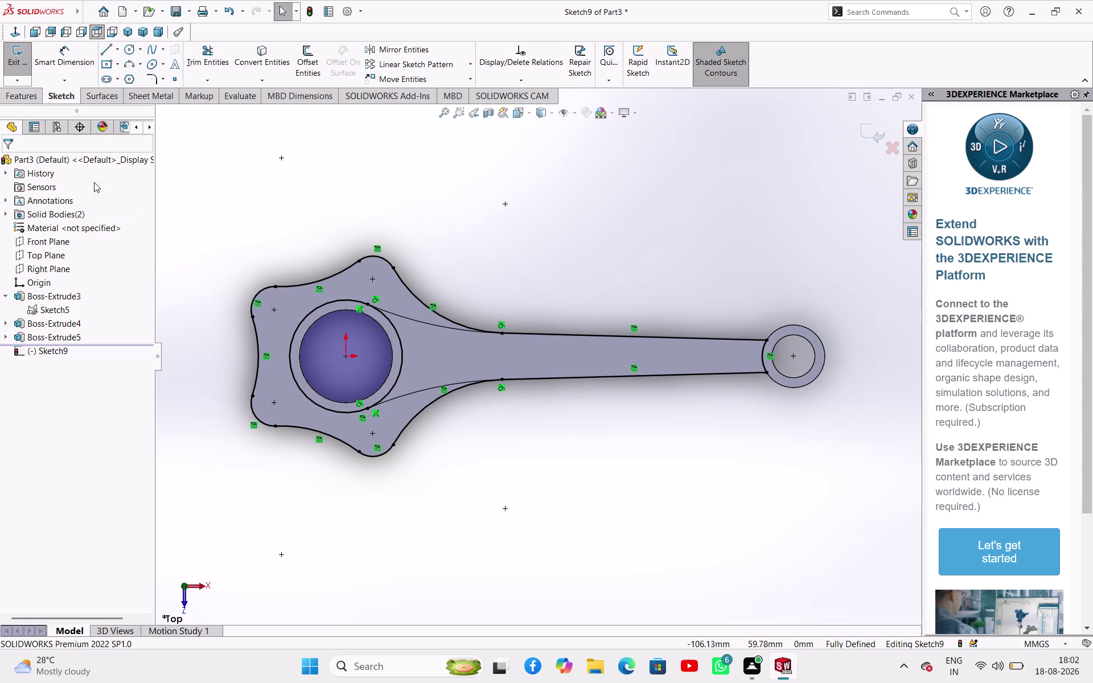
click(21, 50)
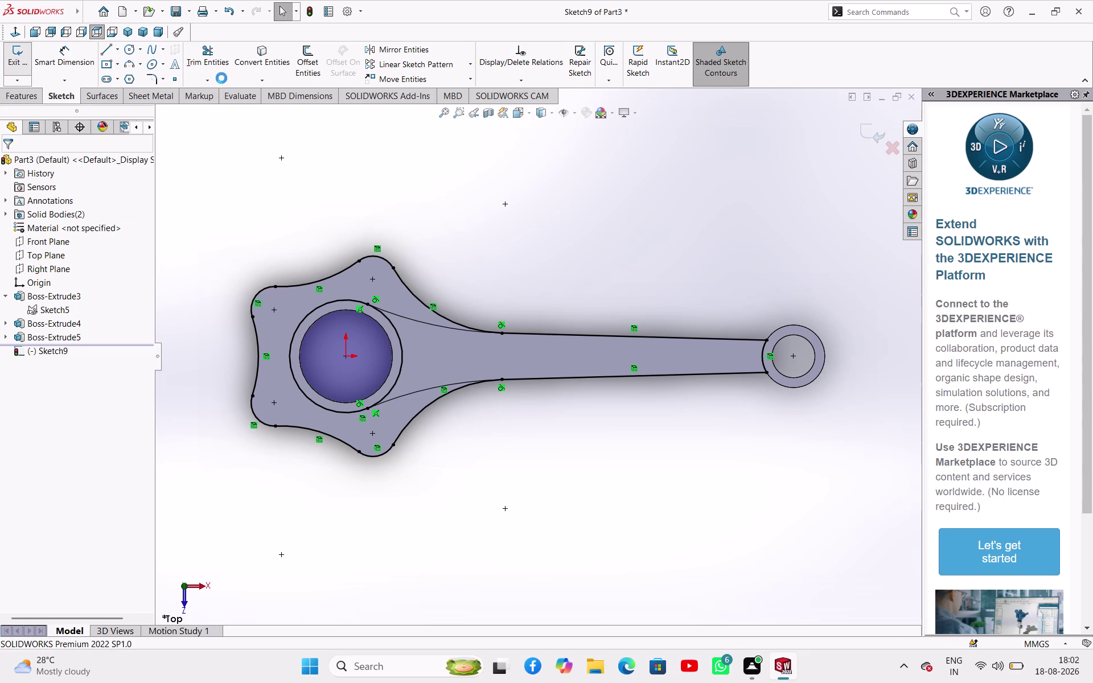
Start an extruded cut from Sketch9 on the recess outline contour.
click(213, 66)
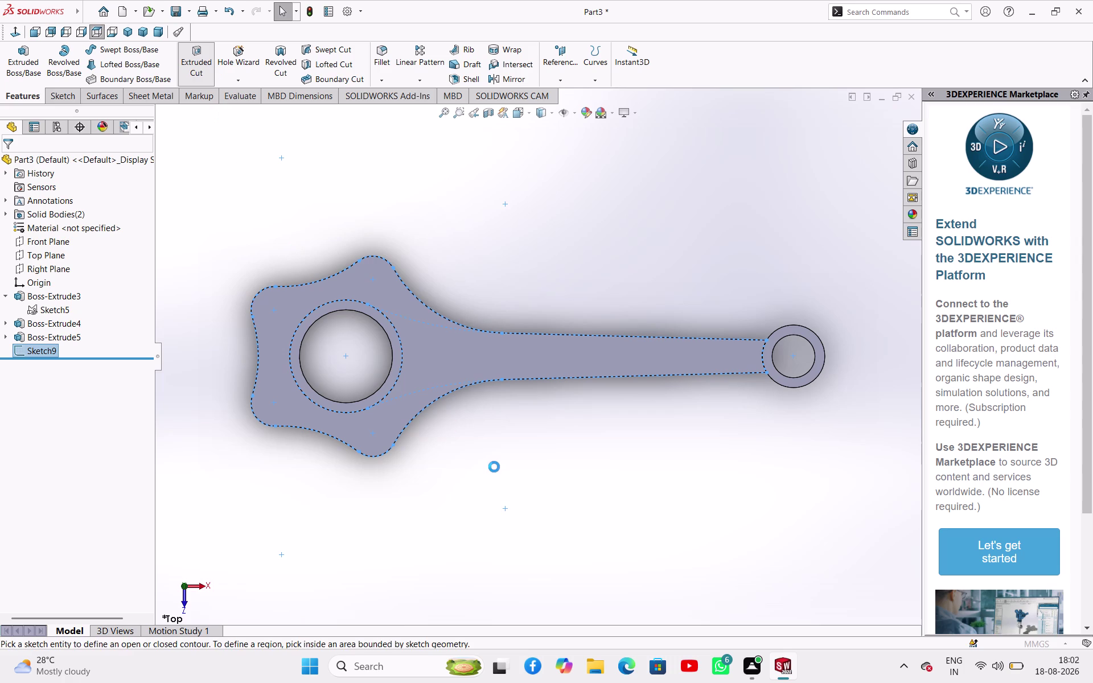
middle_drag(493, 468, 493, 379)
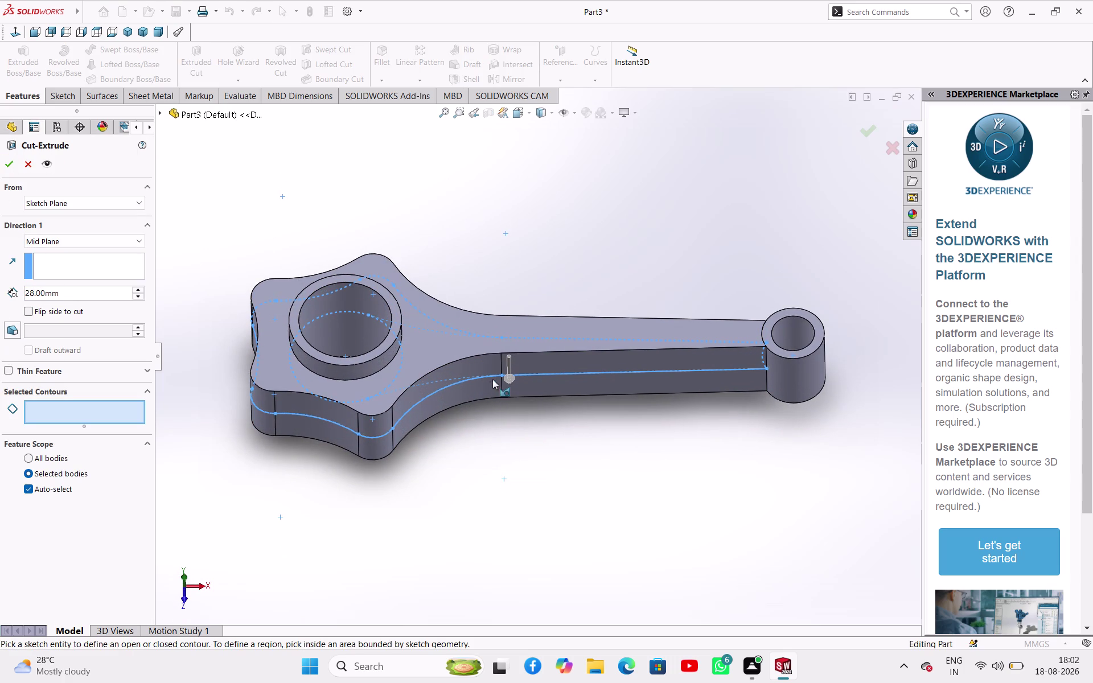
click(414, 407)
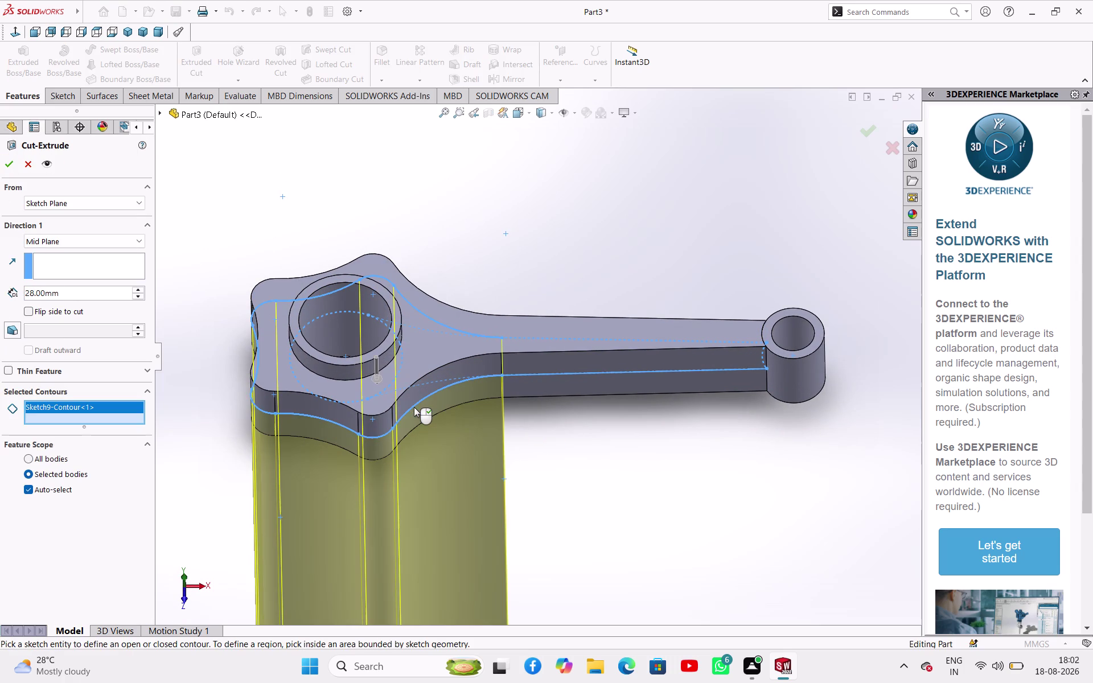
click(93, 235)
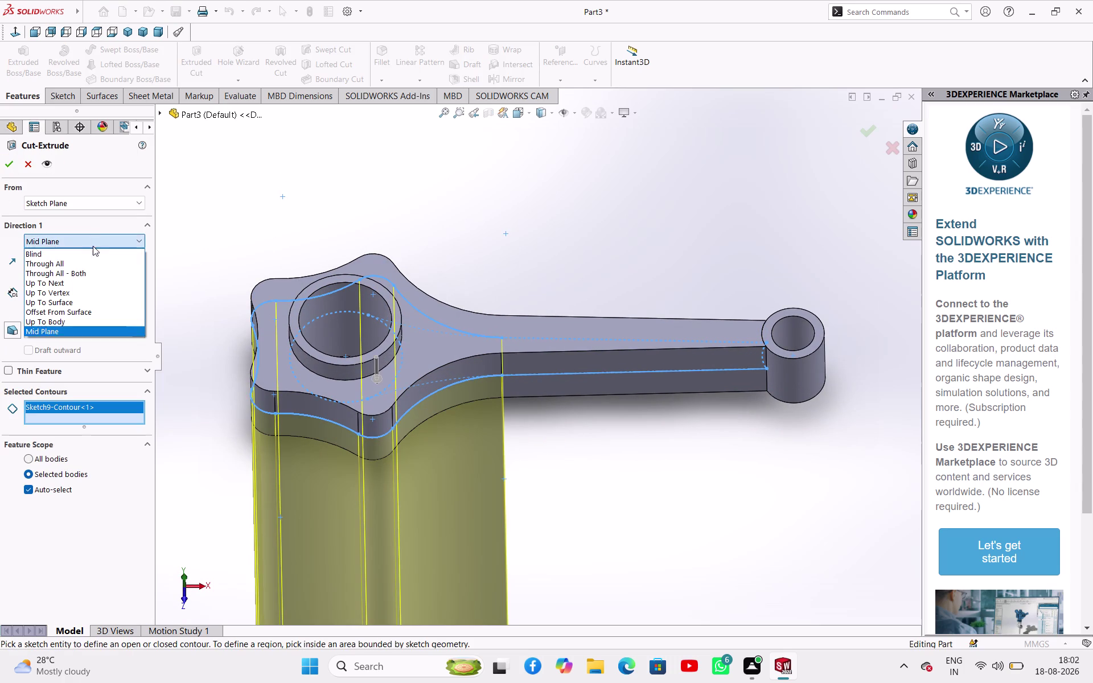
click(95, 327)
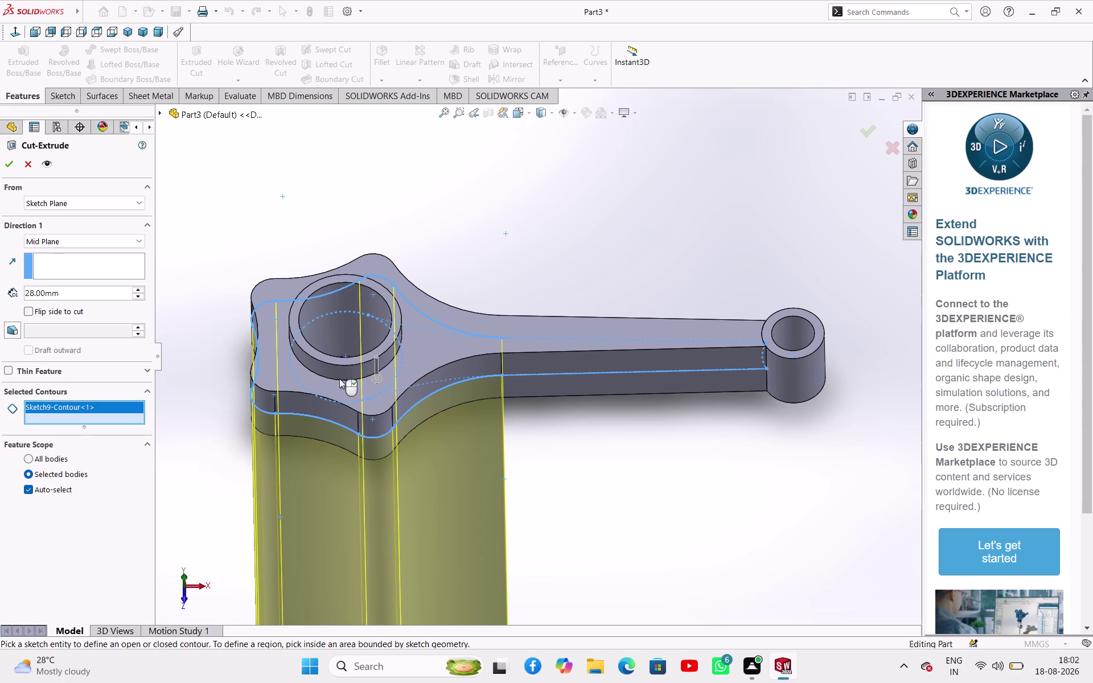
click(378, 397)
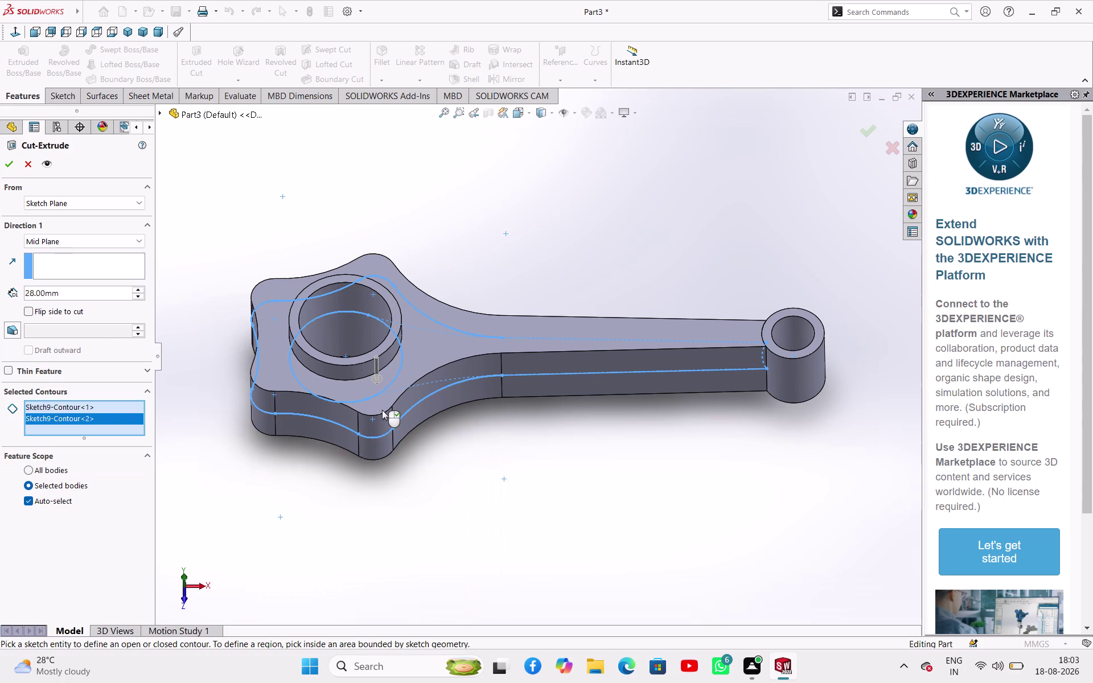
Add a second contour, then remove the extra contours from the cut selection.
click(382, 410)
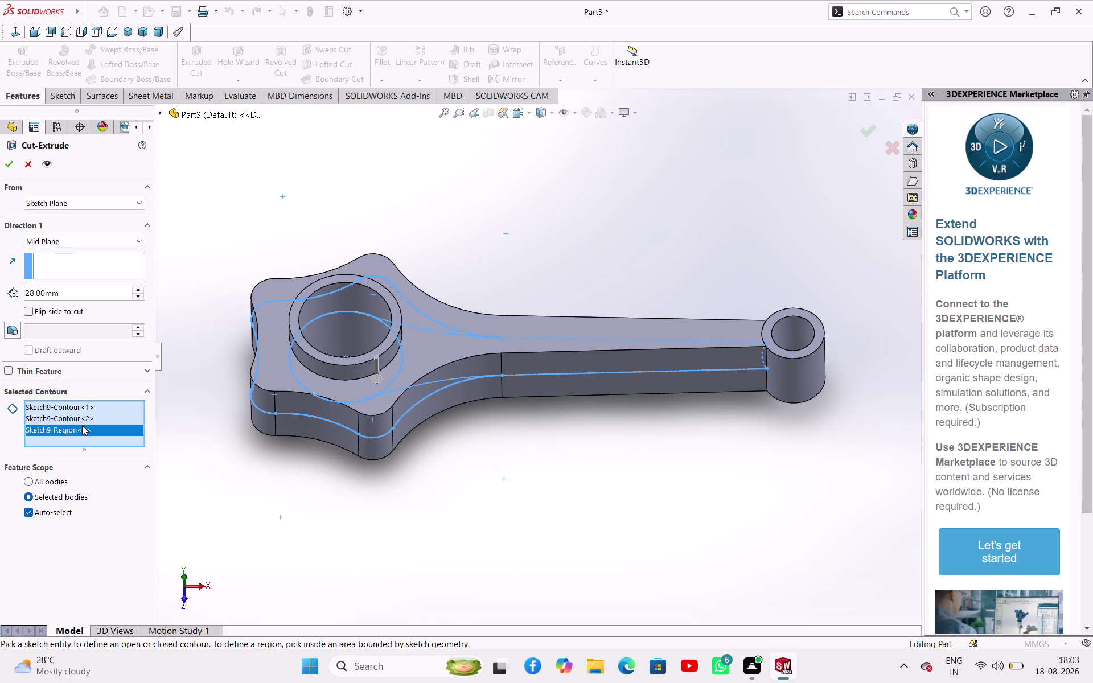
right_click(82, 425)
click(120, 444)
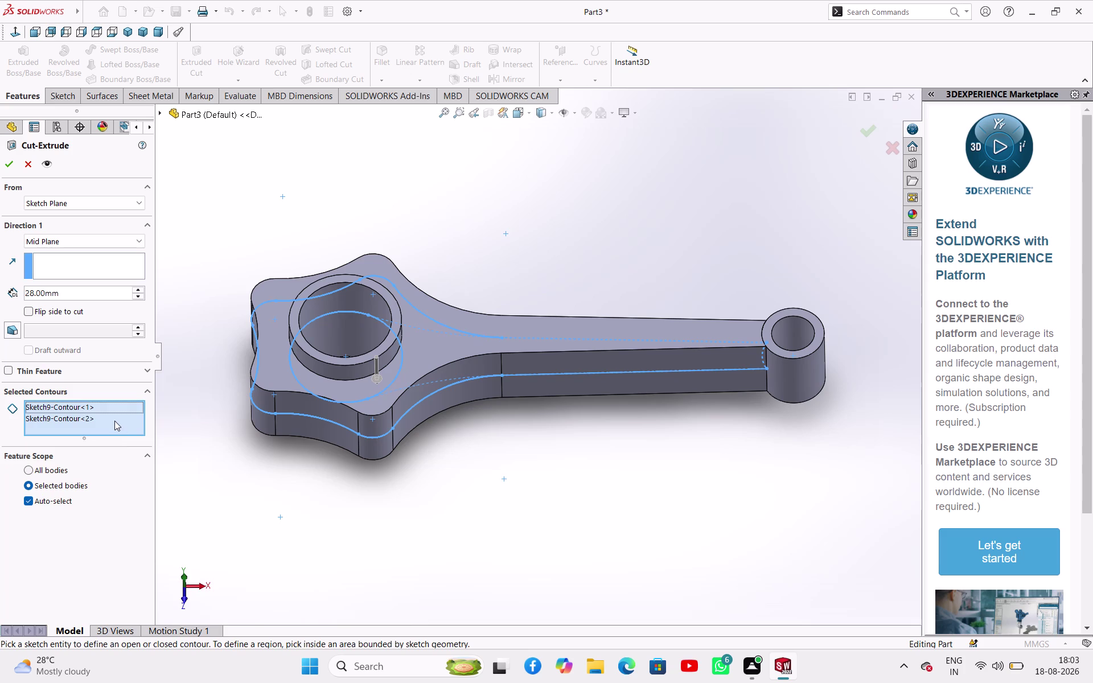
right_click(114, 417)
click(142, 443)
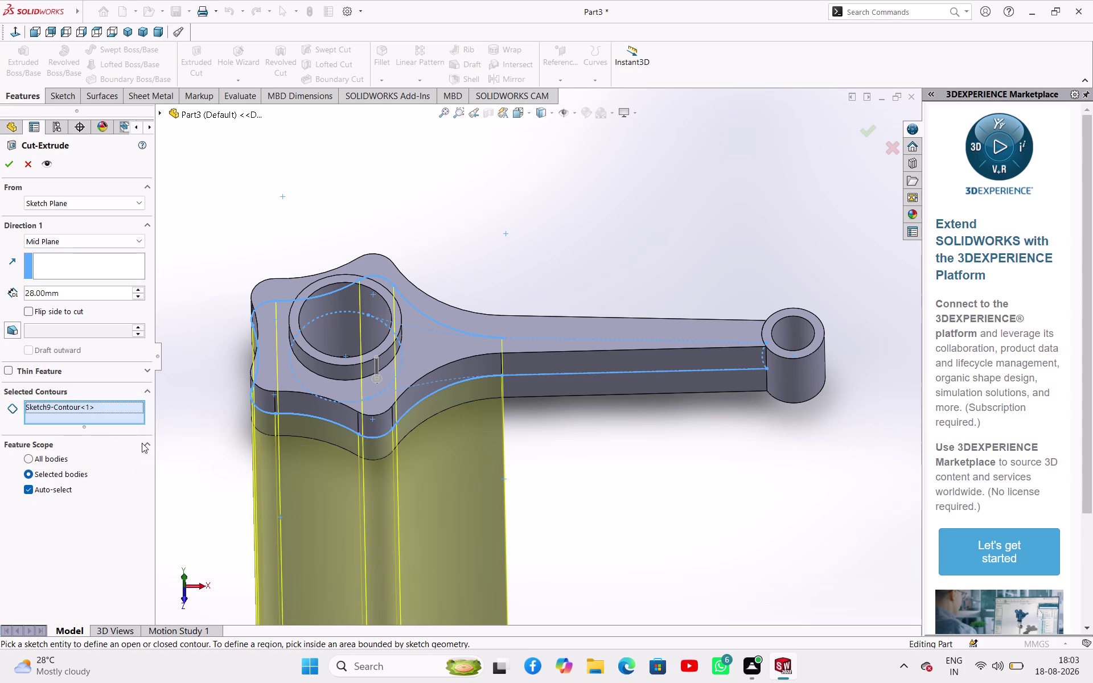
middle_drag(309, 452, 347, 444)
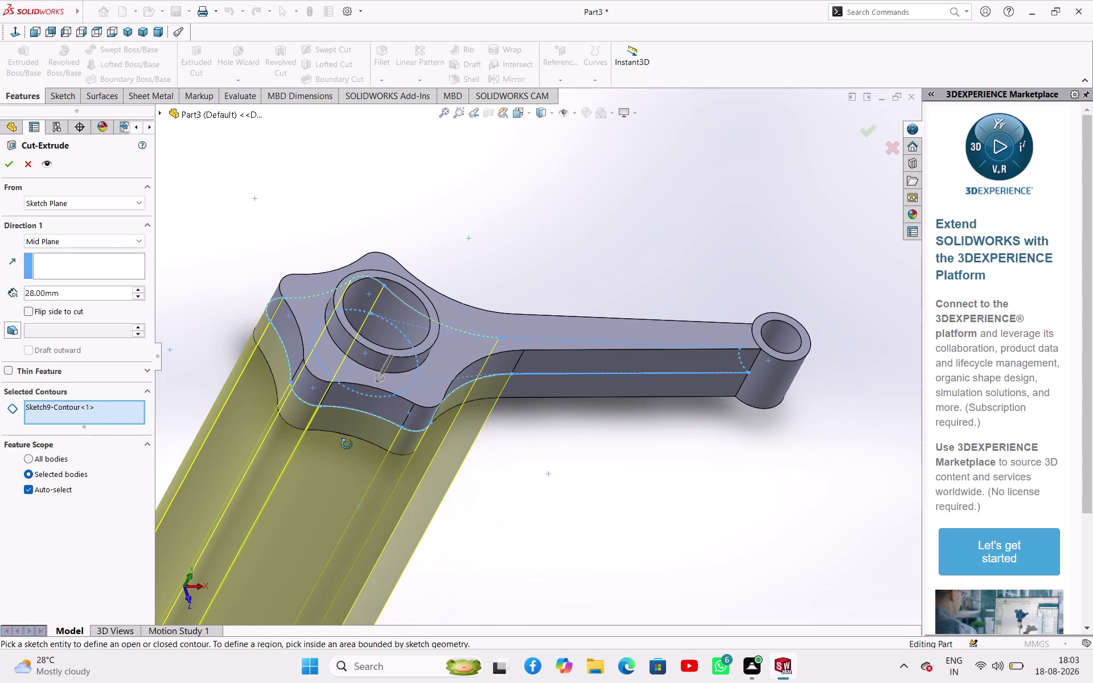
middle_drag(347, 444, 337, 442)
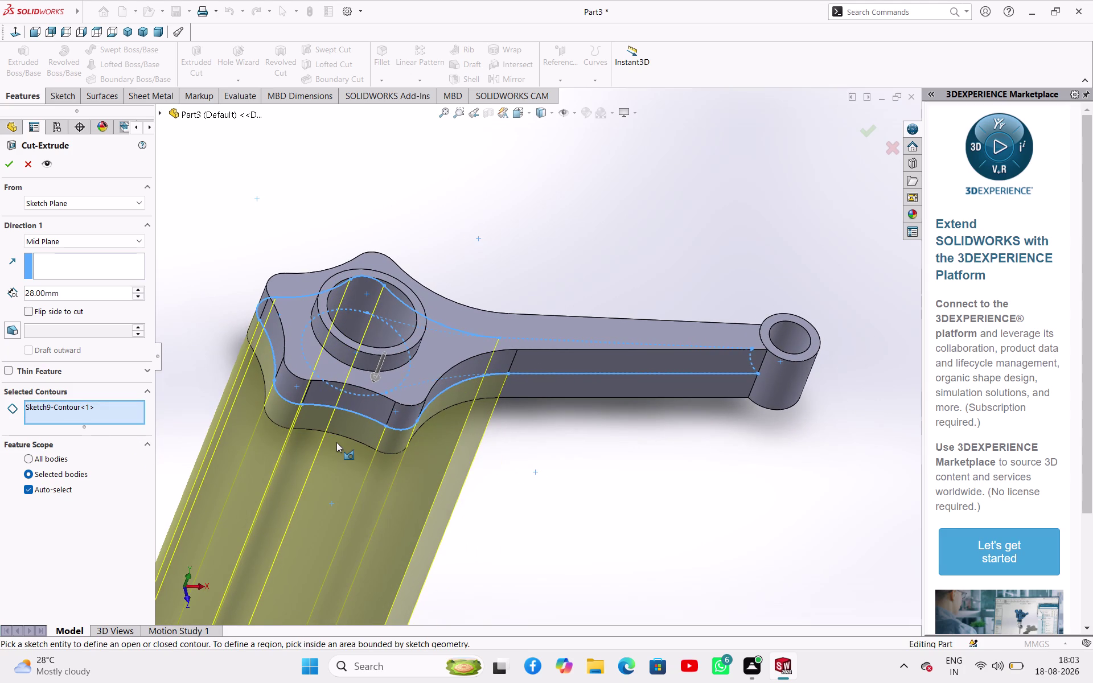
Set a 42 mm Blind depth with Direction 2, then cancel the cut.
click(51, 242)
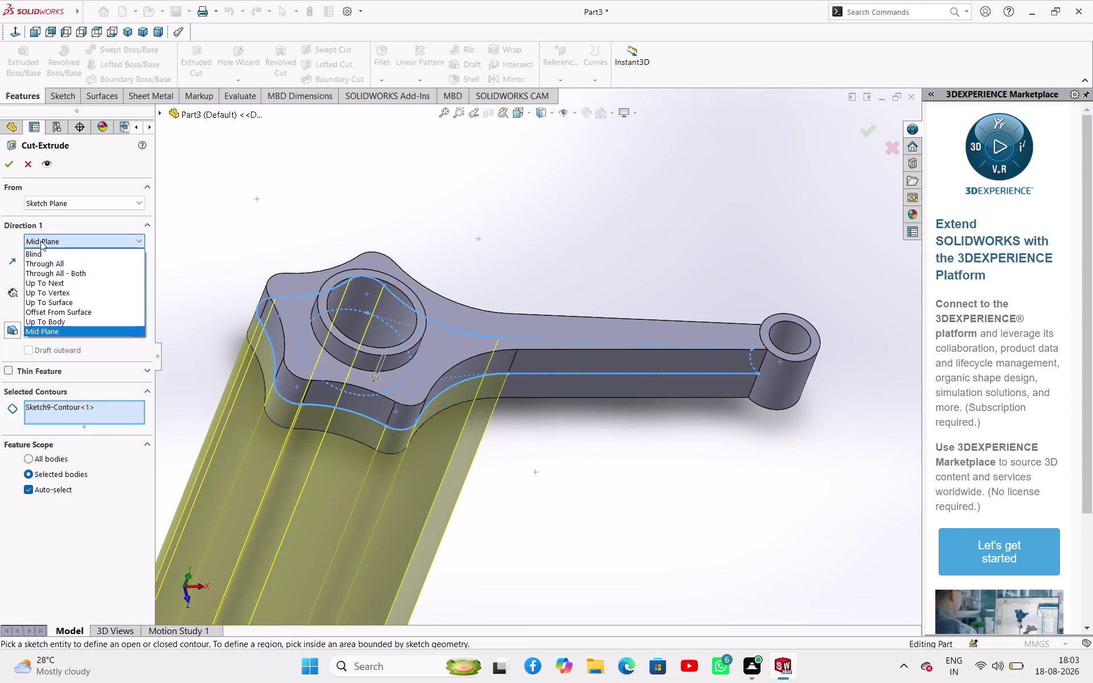
click(39, 254)
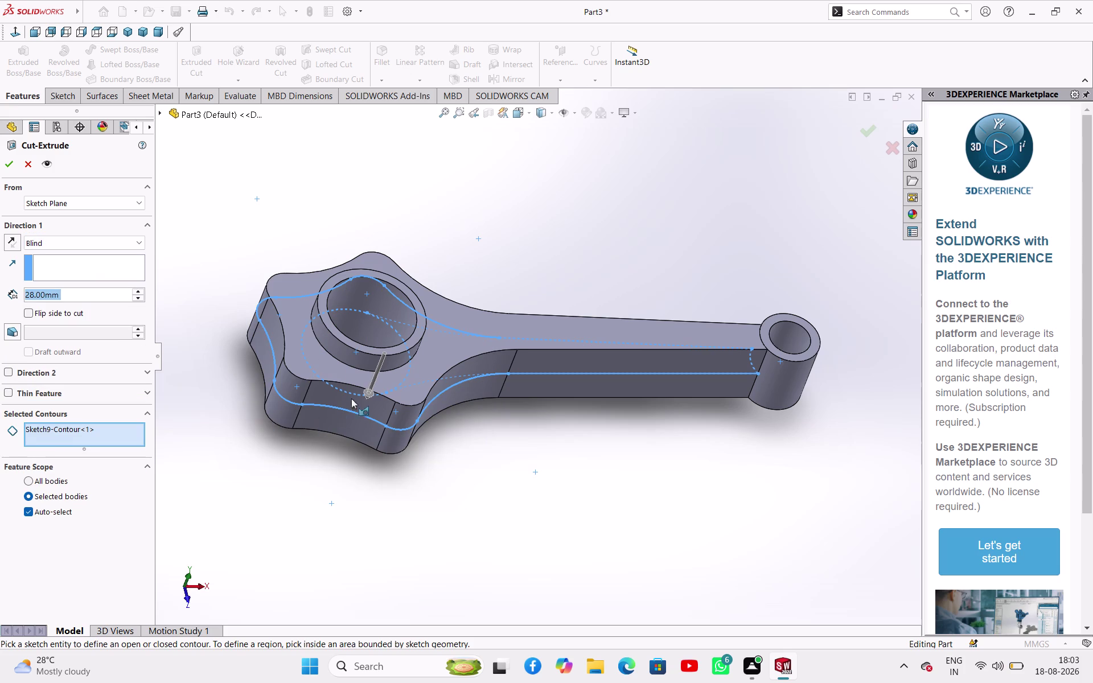
drag(367, 394, 366, 402)
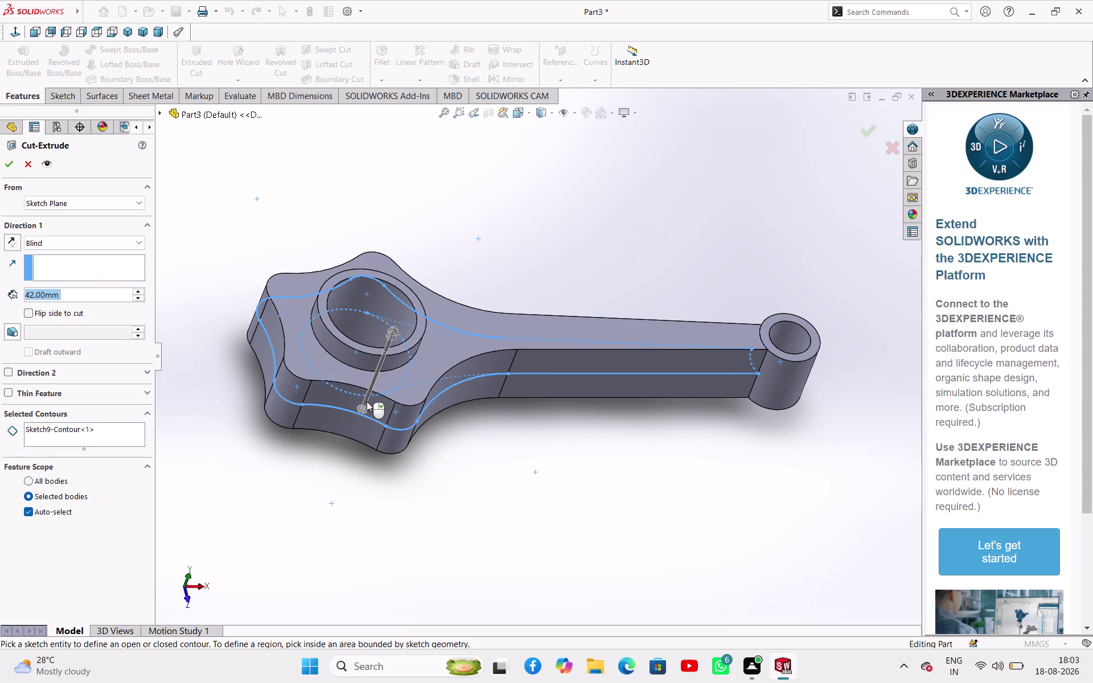
click(392, 339)
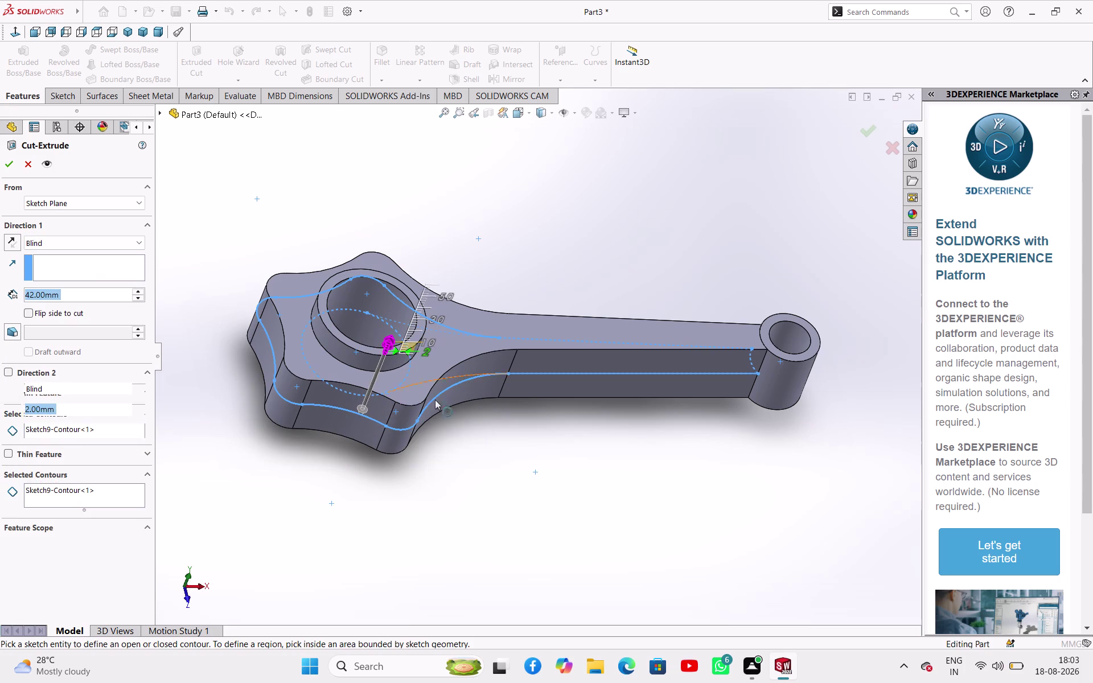
click(449, 377)
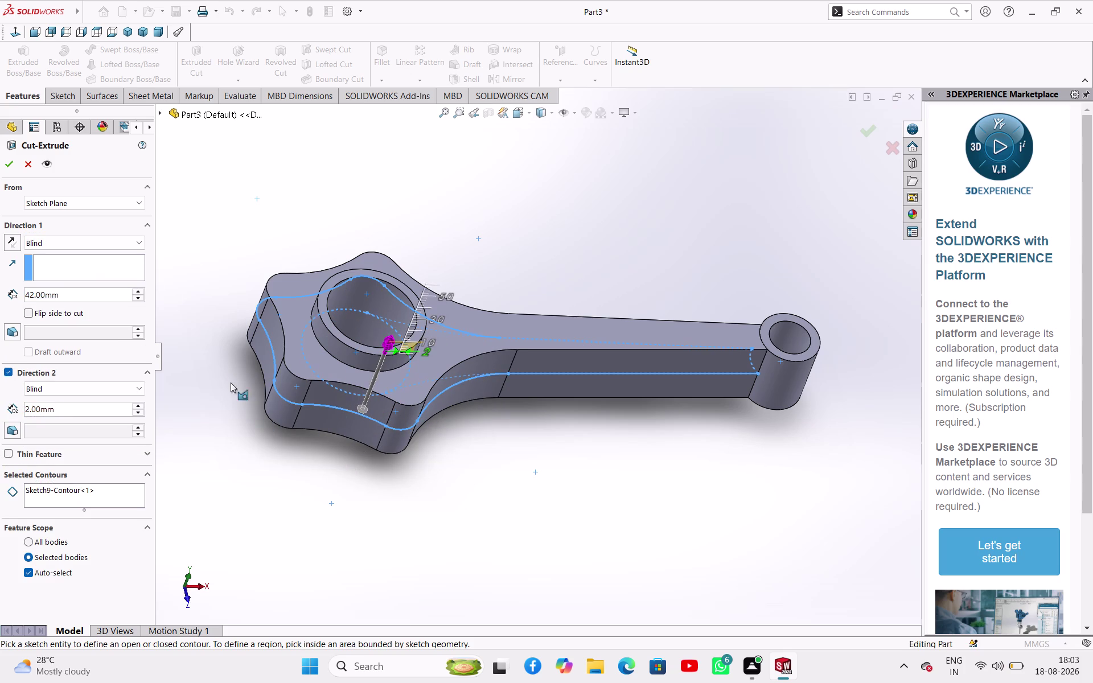
click(27, 167)
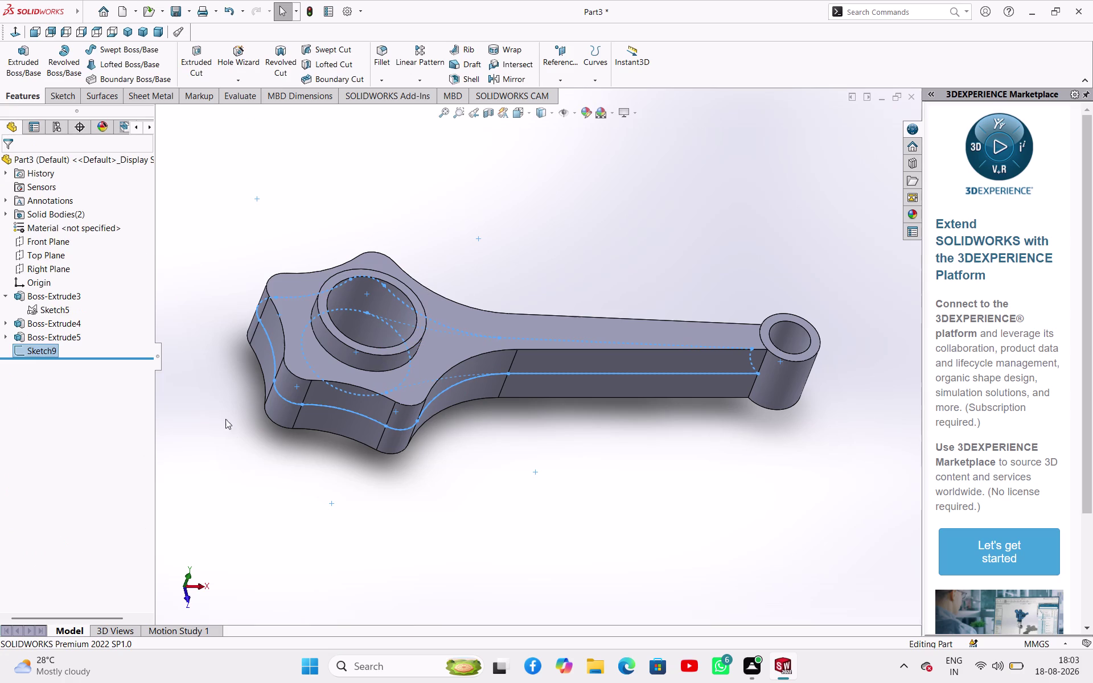
click(231, 447)
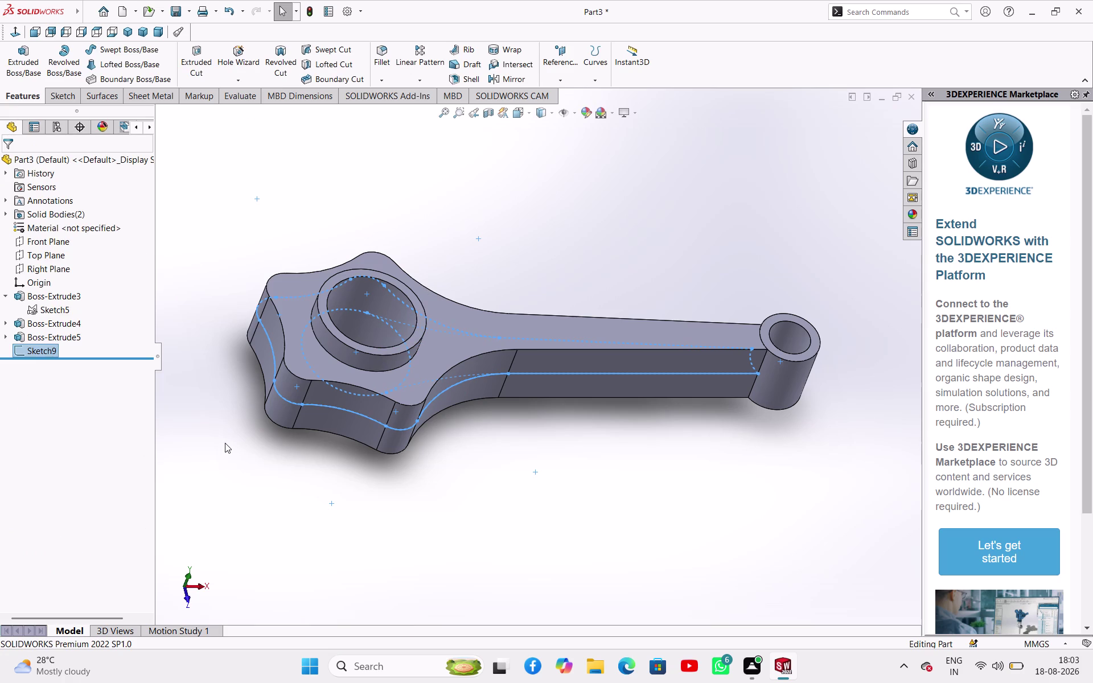